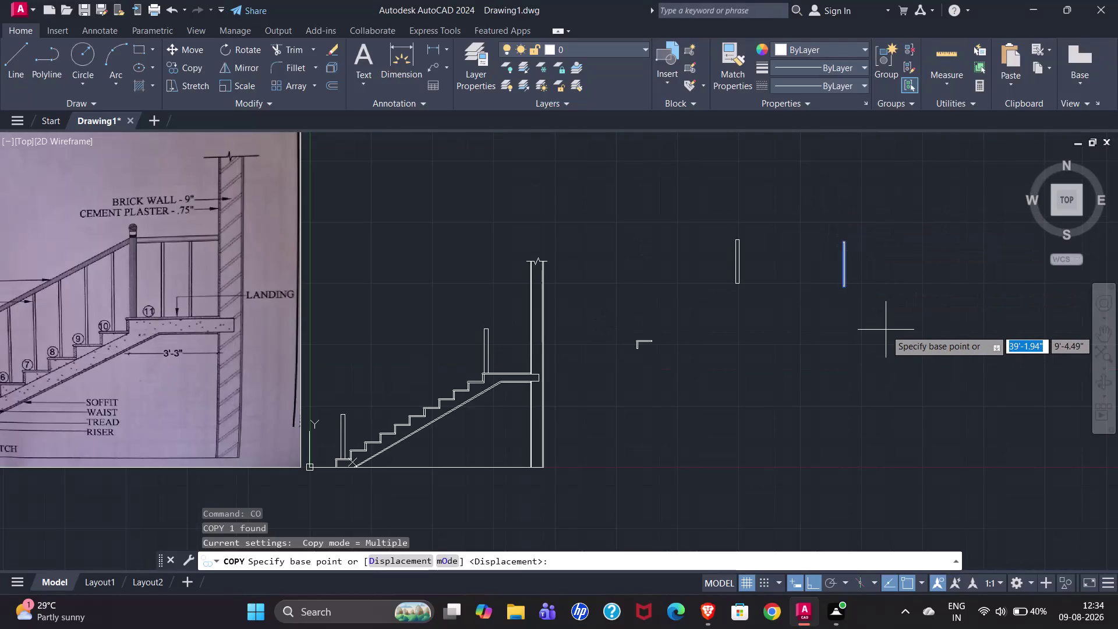
Window-select the standalone baluster and start COPY with its bottom endpoint as base point.
text(C)
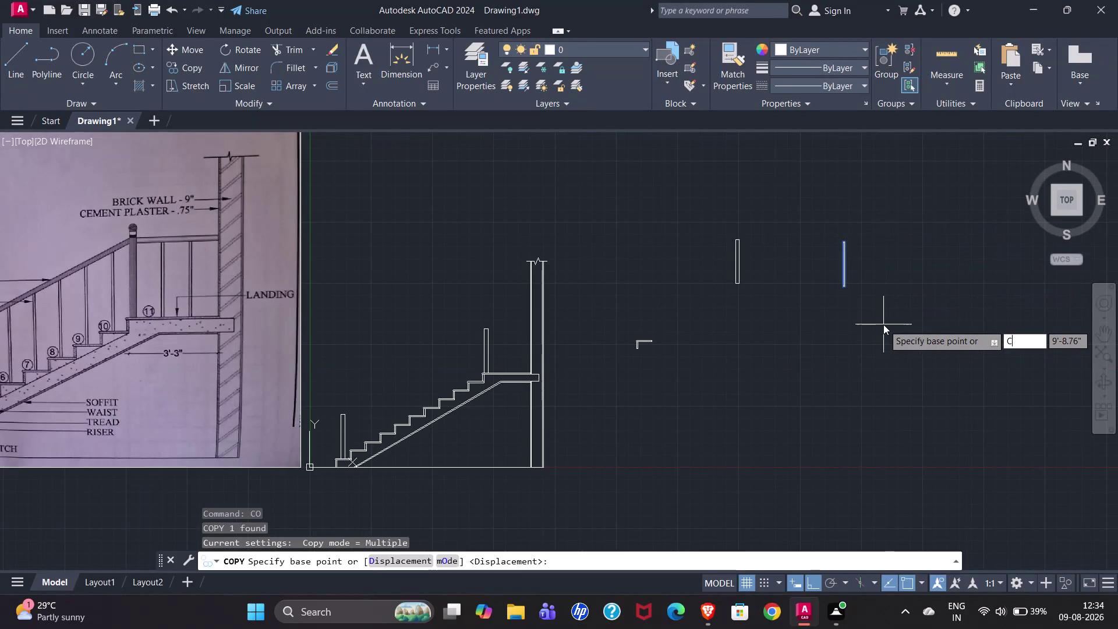
text(O)
key(Return)
key(Escape)
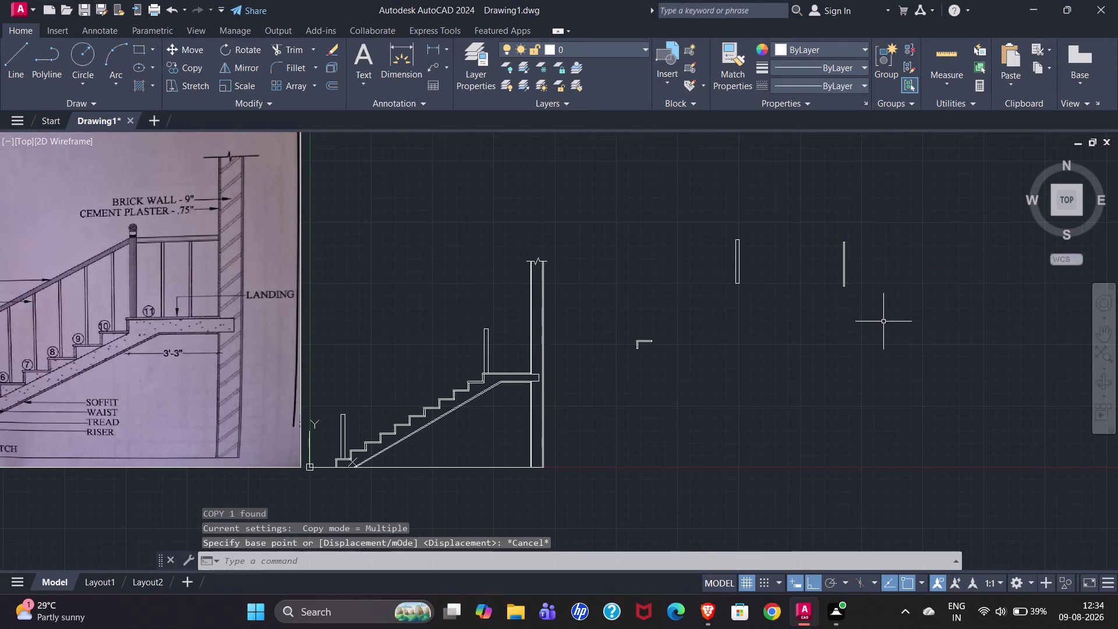
click(813, 230)
click(859, 292)
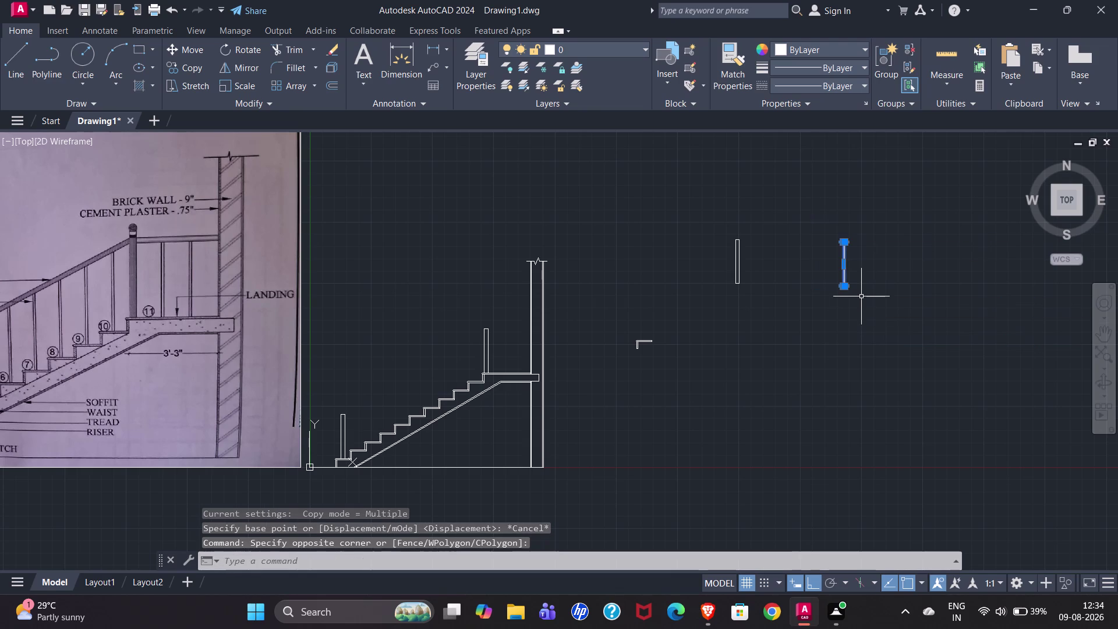
text(CO)
key(Return)
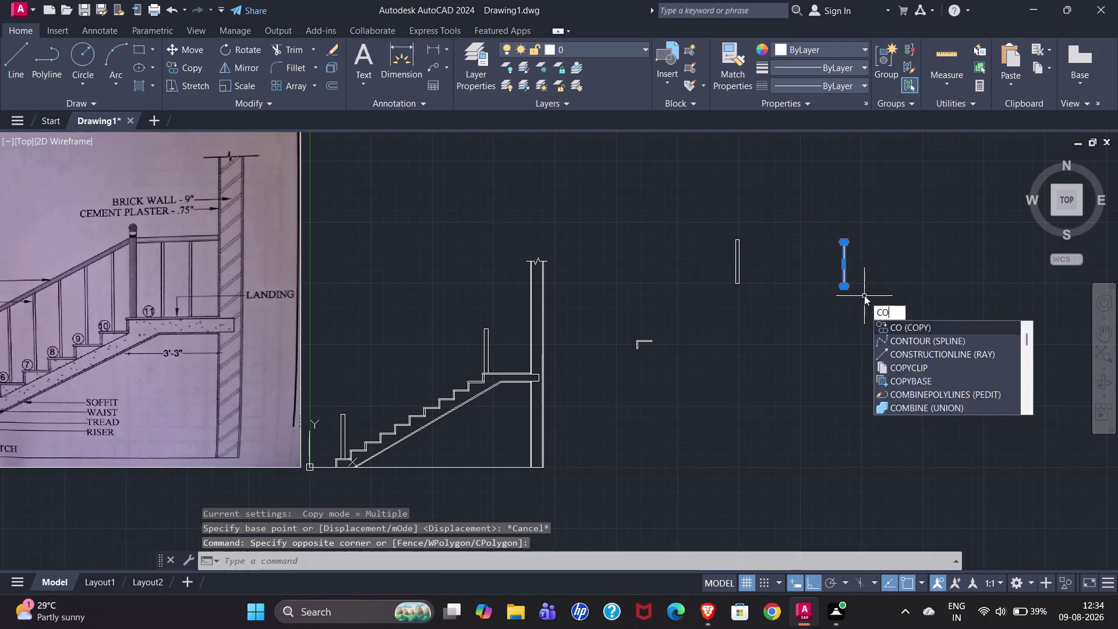
scroll(up, 3)
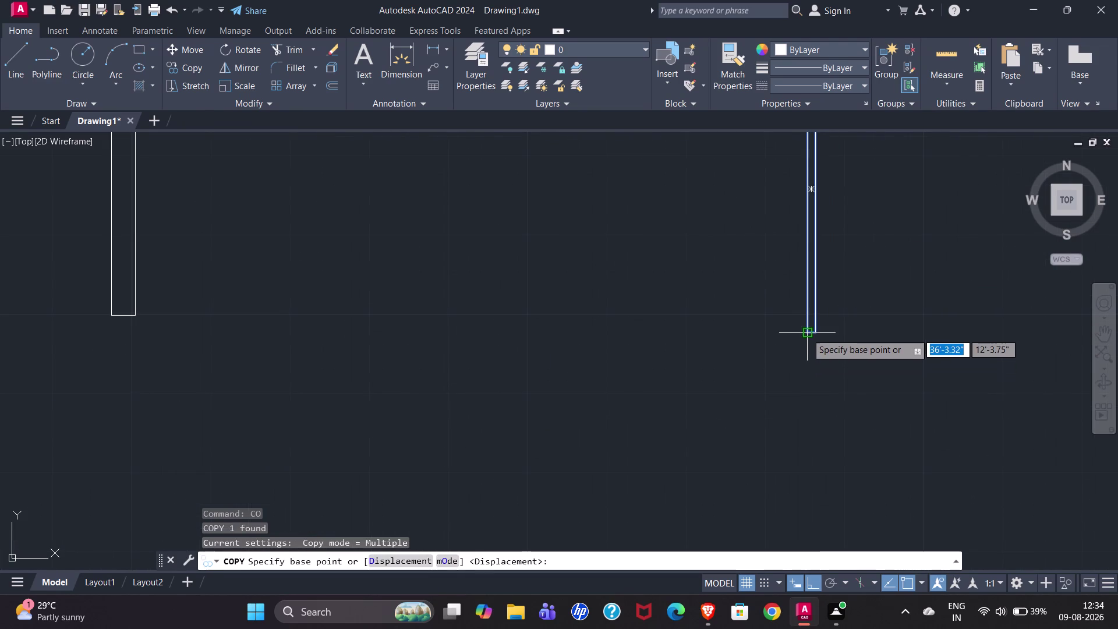
scroll(up, 3)
click(826, 346)
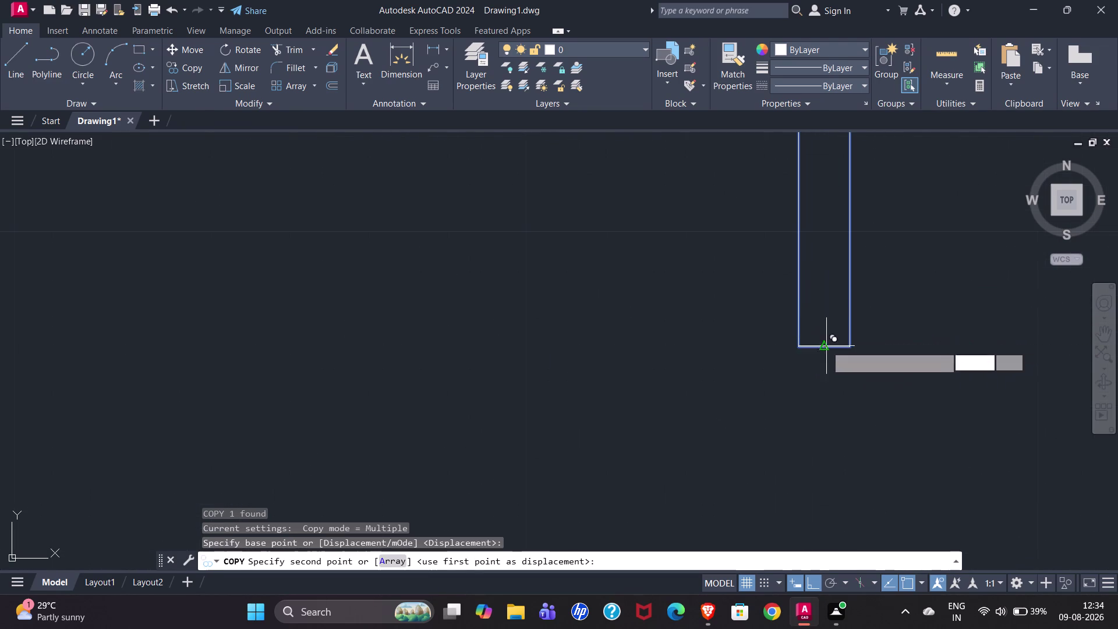
Place baluster copies on the first five treads at their midpoints.
scroll(down, 3)
scroll(down, 3)
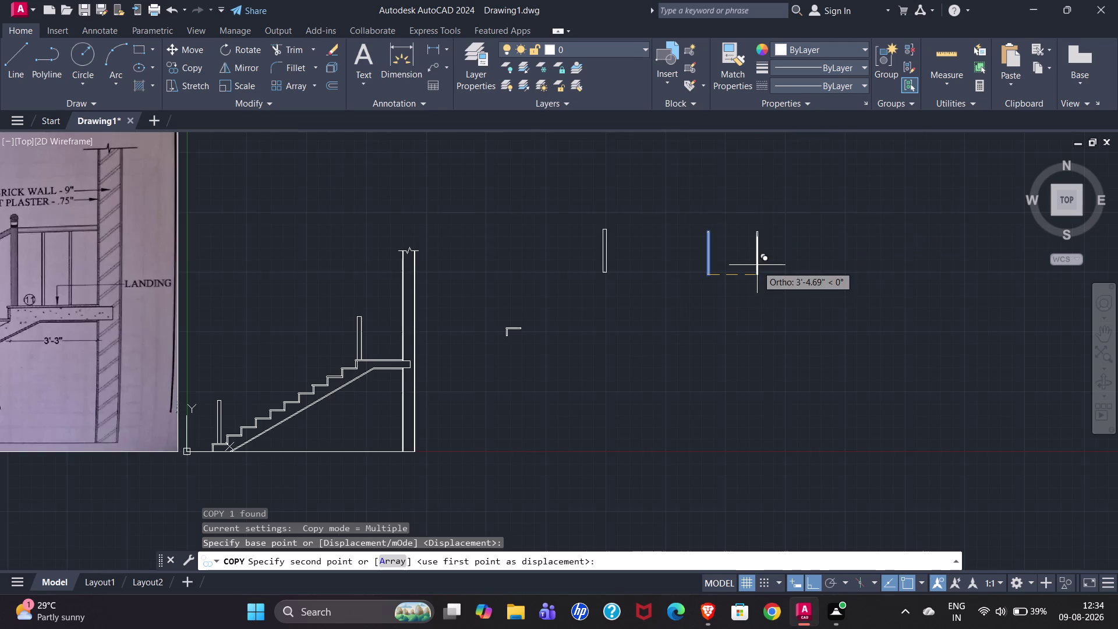
scroll(down, 3)
scroll(up, 3)
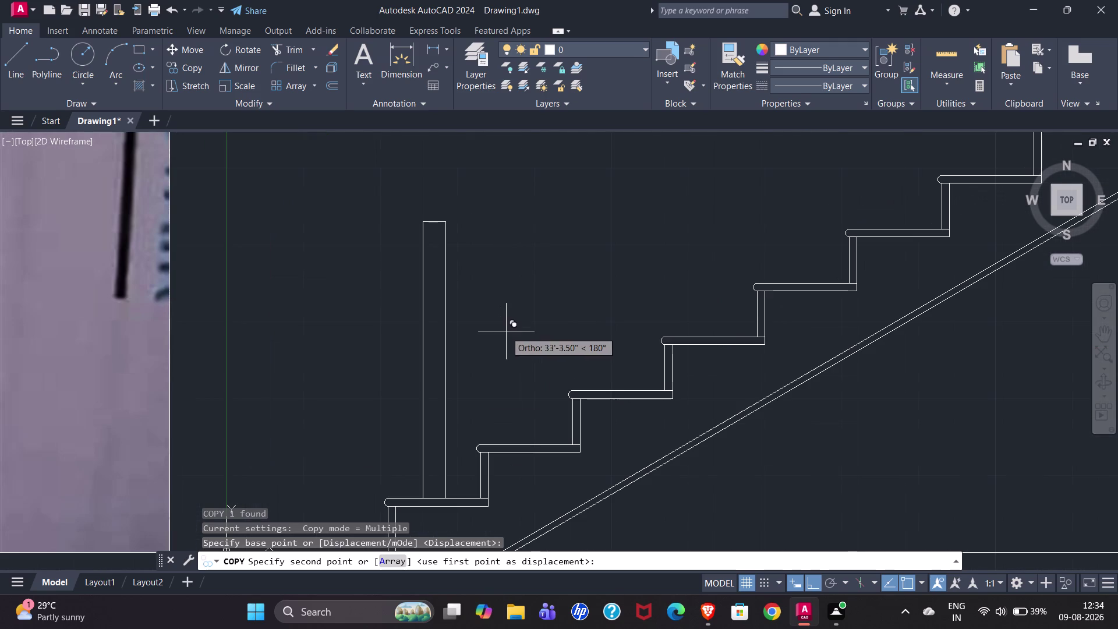
click(529, 447)
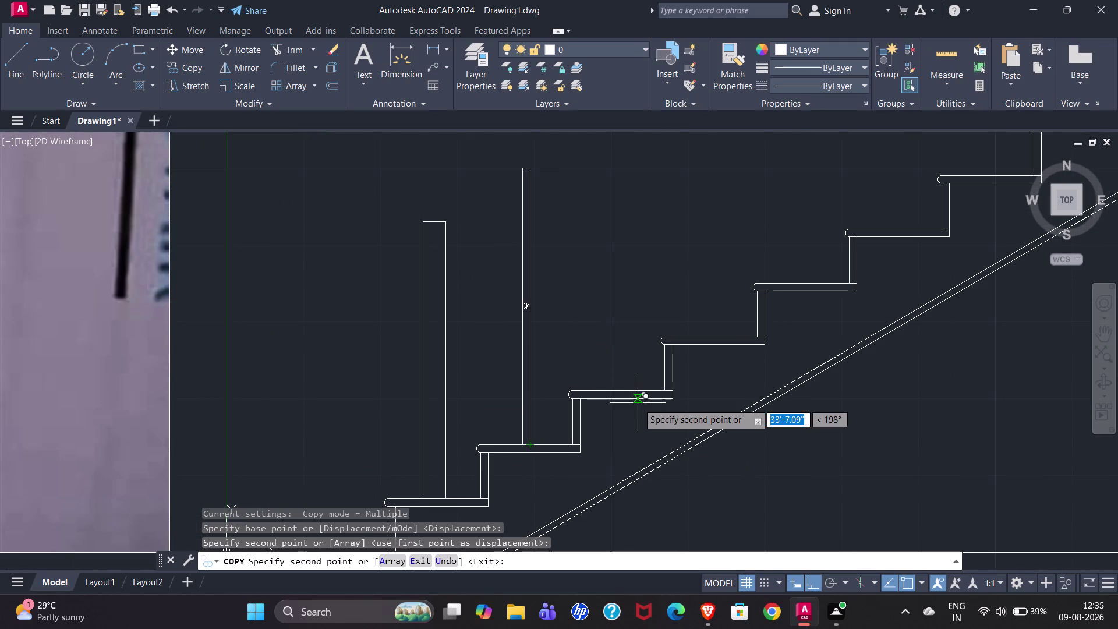
click(616, 388)
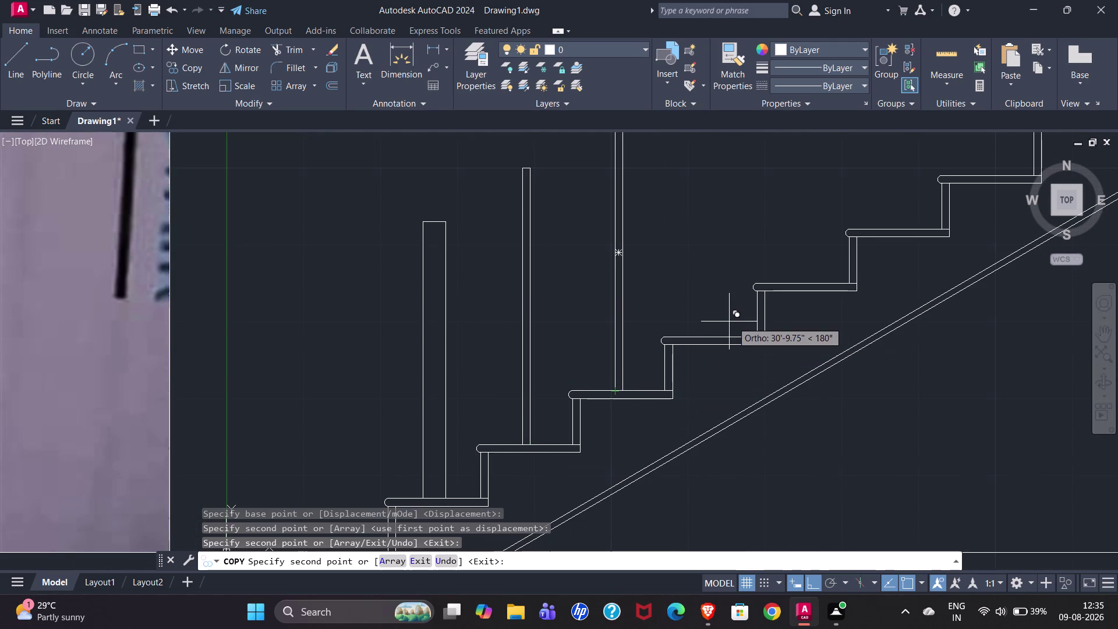
click(714, 336)
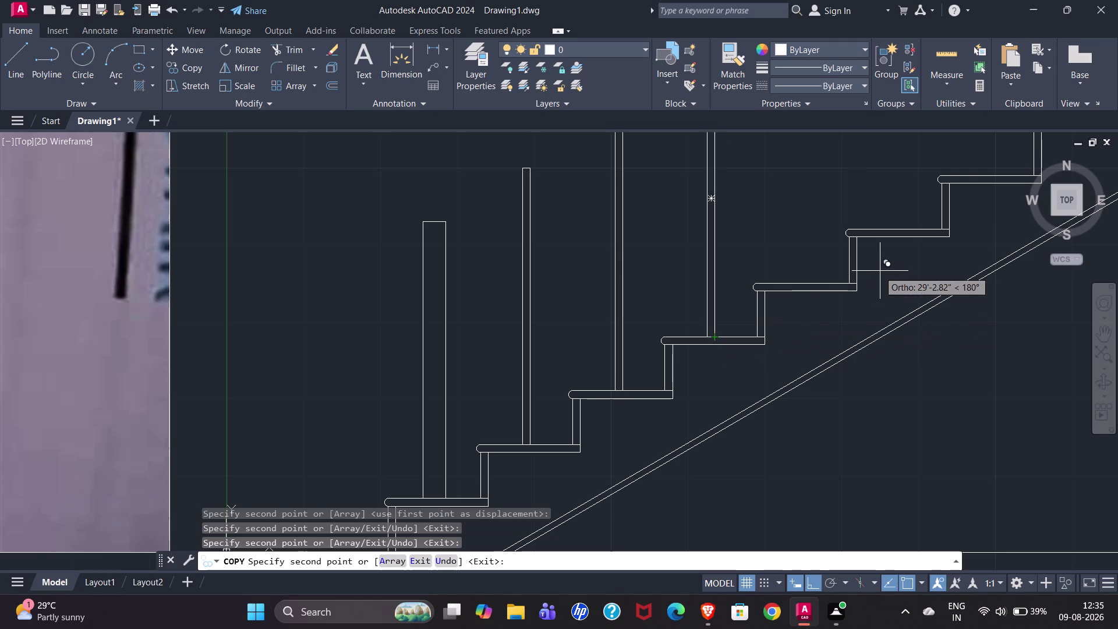
click(802, 286)
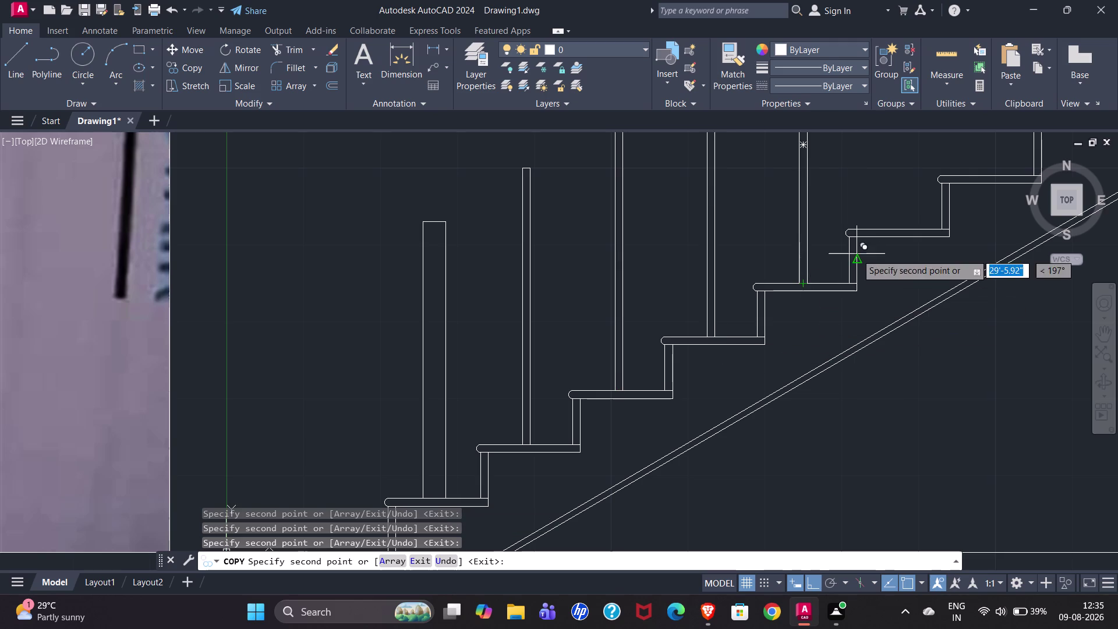
click(900, 227)
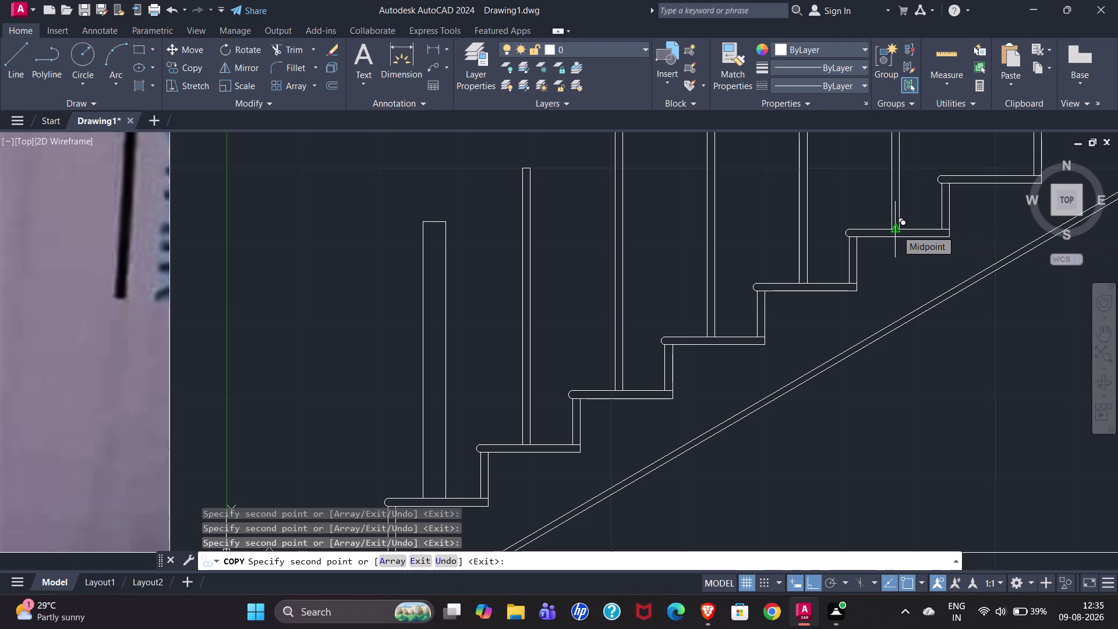
Place baluster copies on the higher treads up to the top tread.
scroll(up, 3)
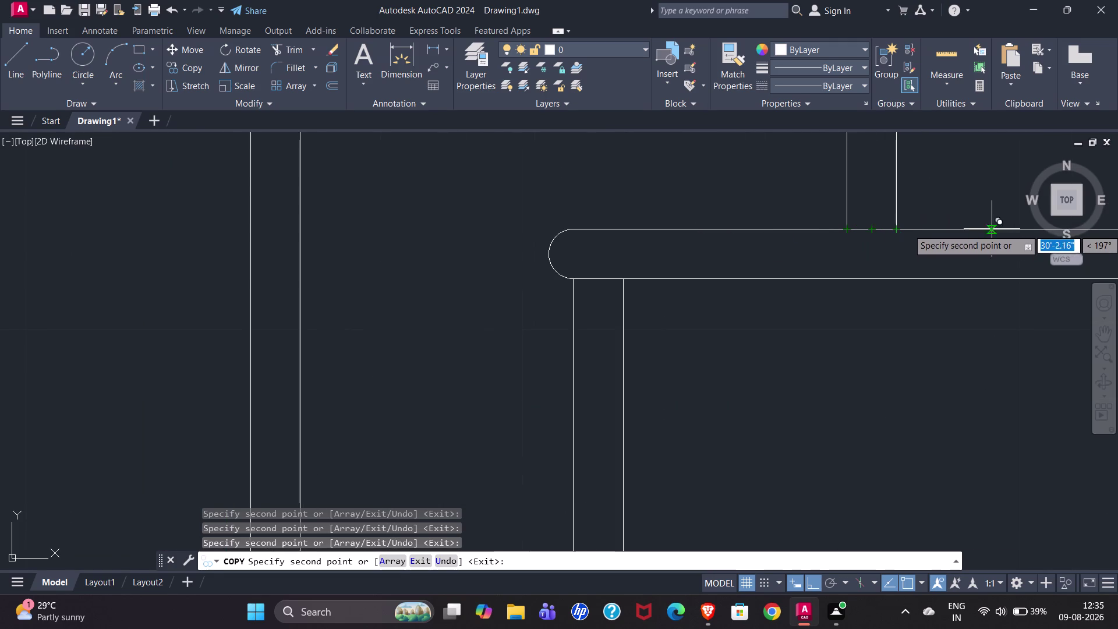
scroll(down, 3)
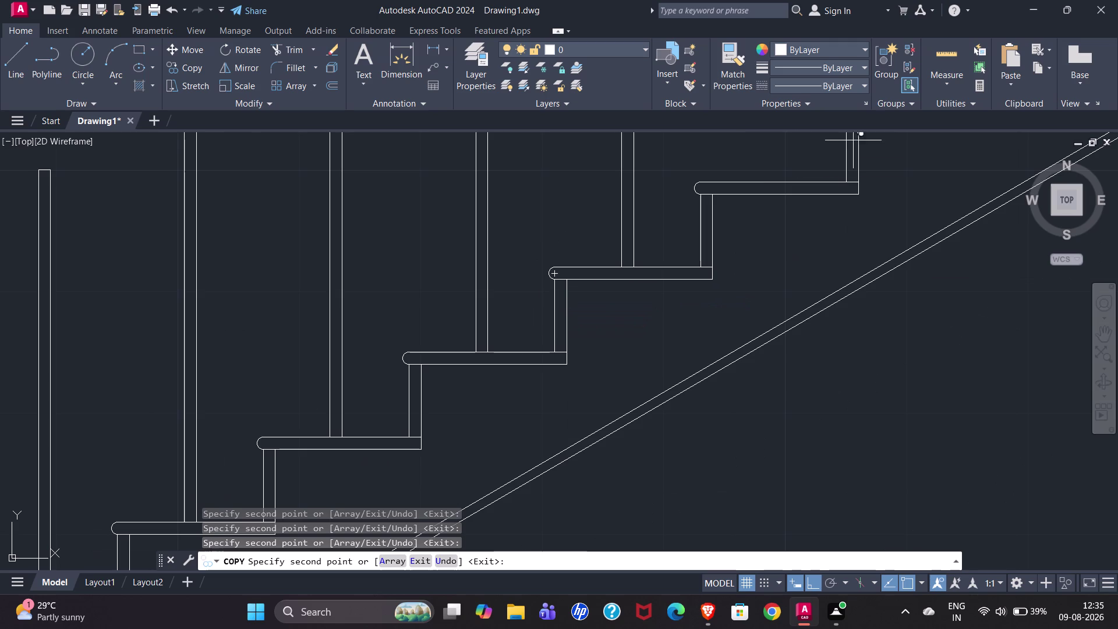
click(772, 181)
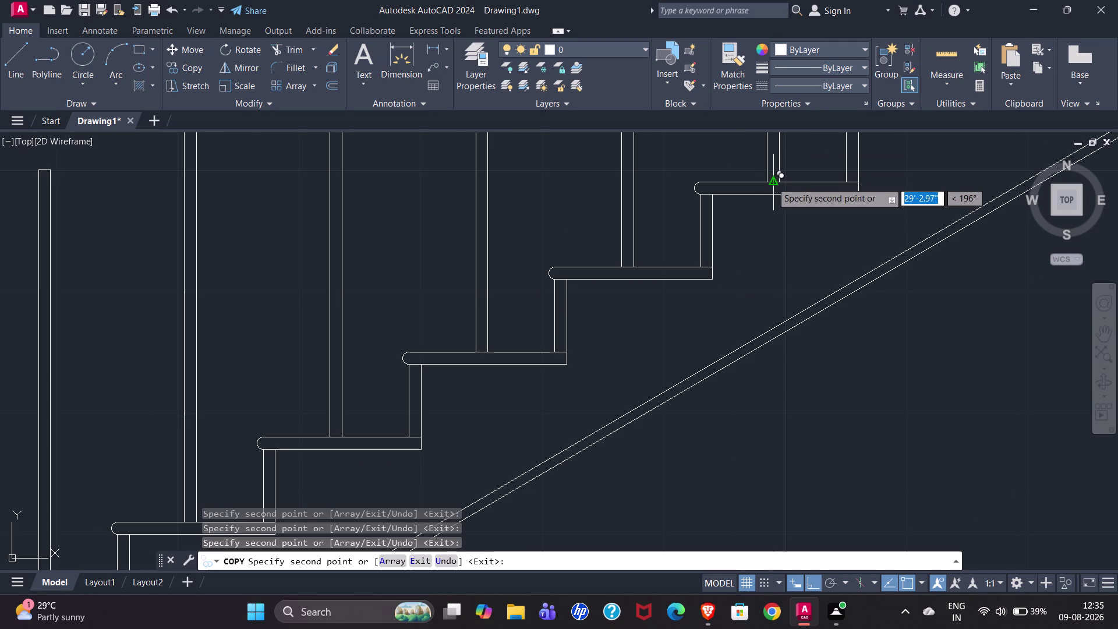
scroll(down, 3)
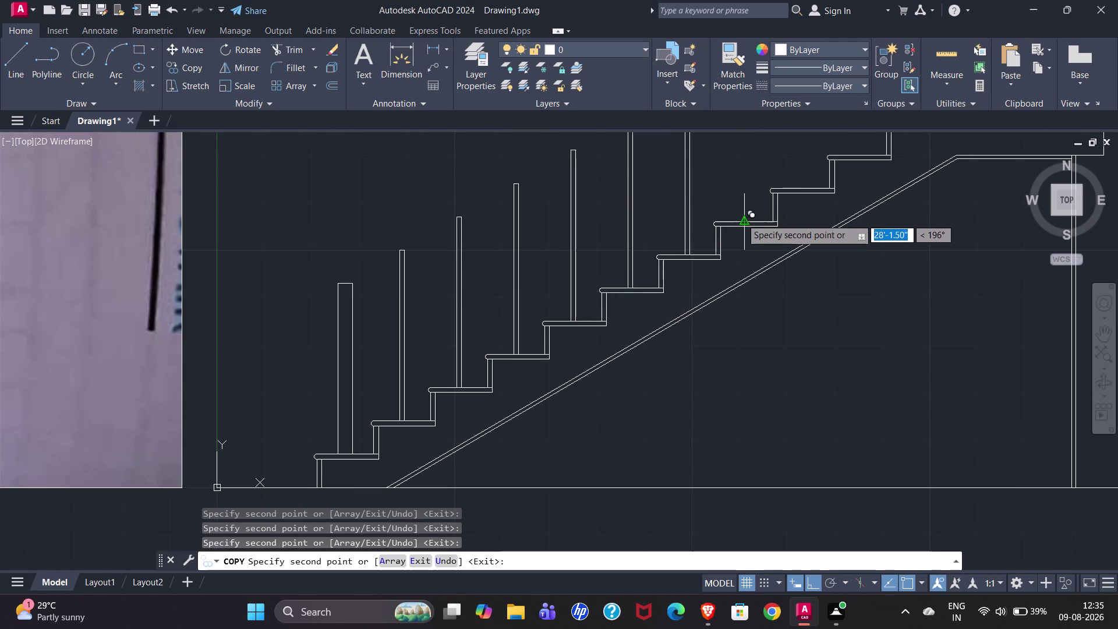
click(745, 221)
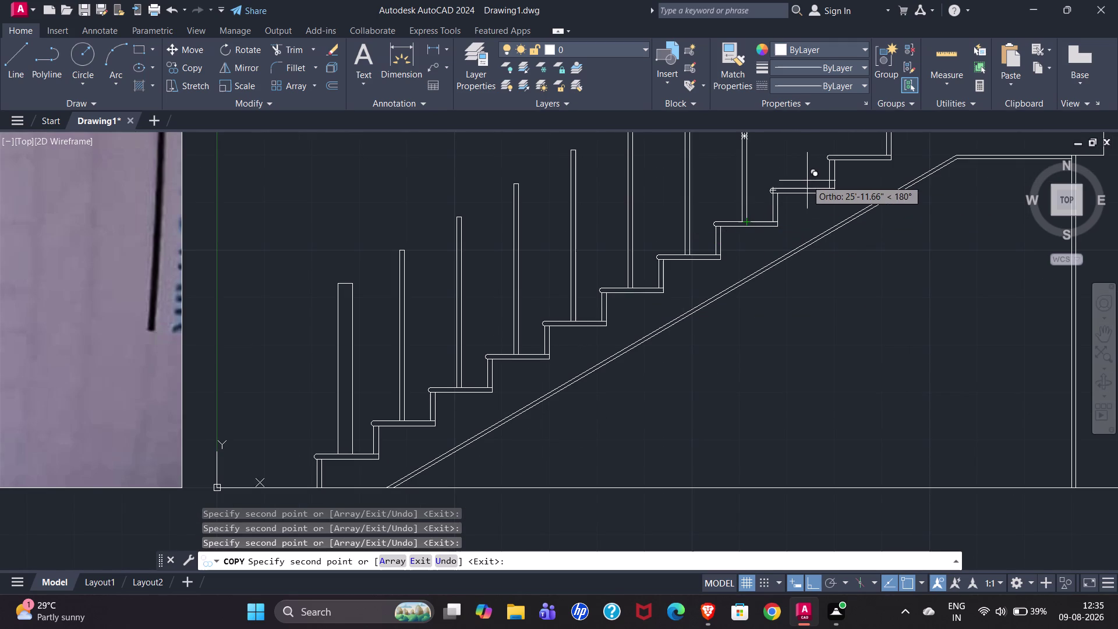
click(801, 187)
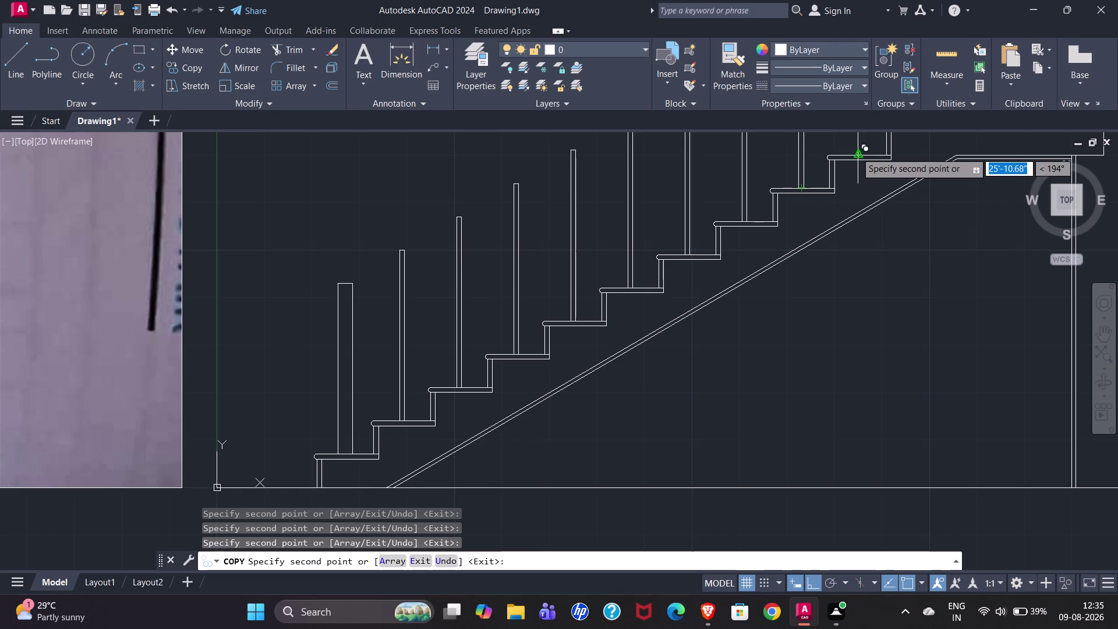
click(856, 152)
scroll(down, 3)
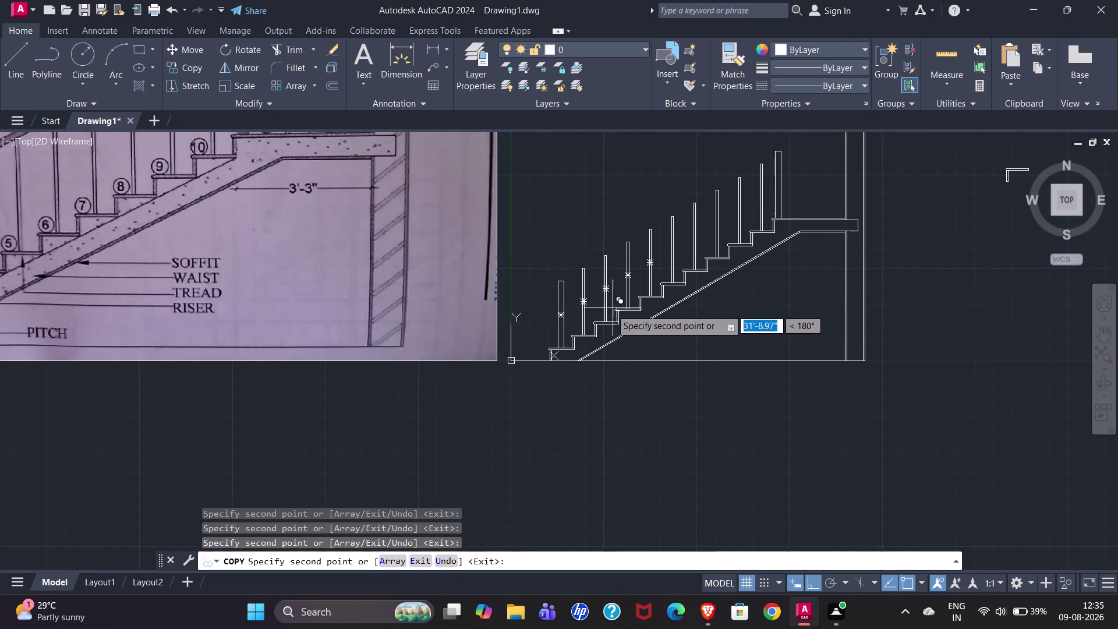
scroll(down, 3)
scroll(down, 3)
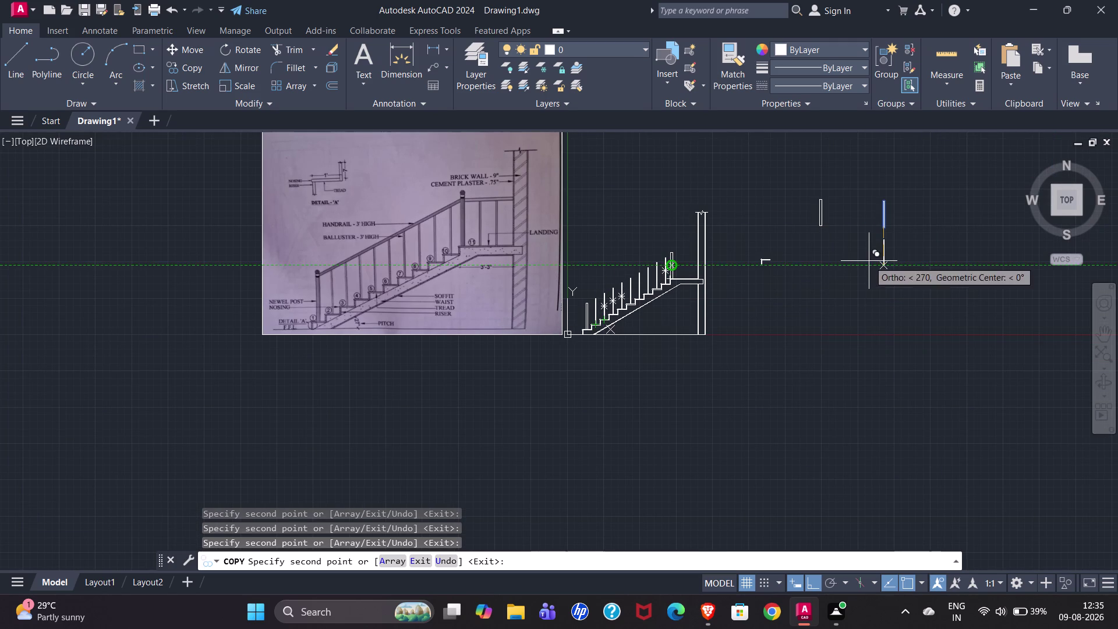
End the tread baluster copying and cancel a stray selection window.
key(Escape)
click(724, 152)
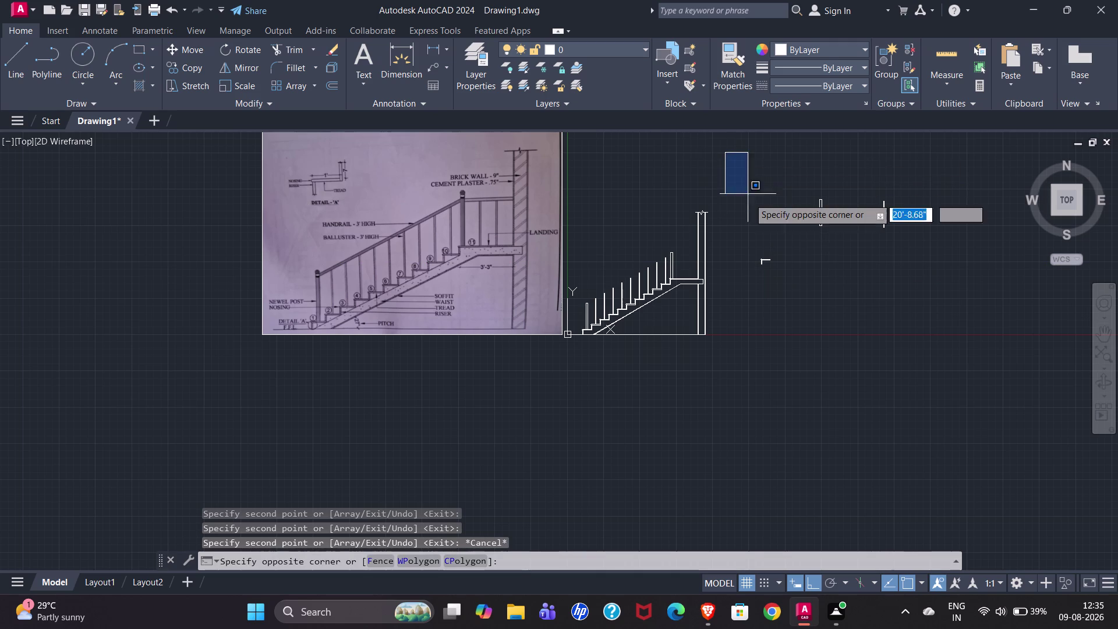
key(Escape)
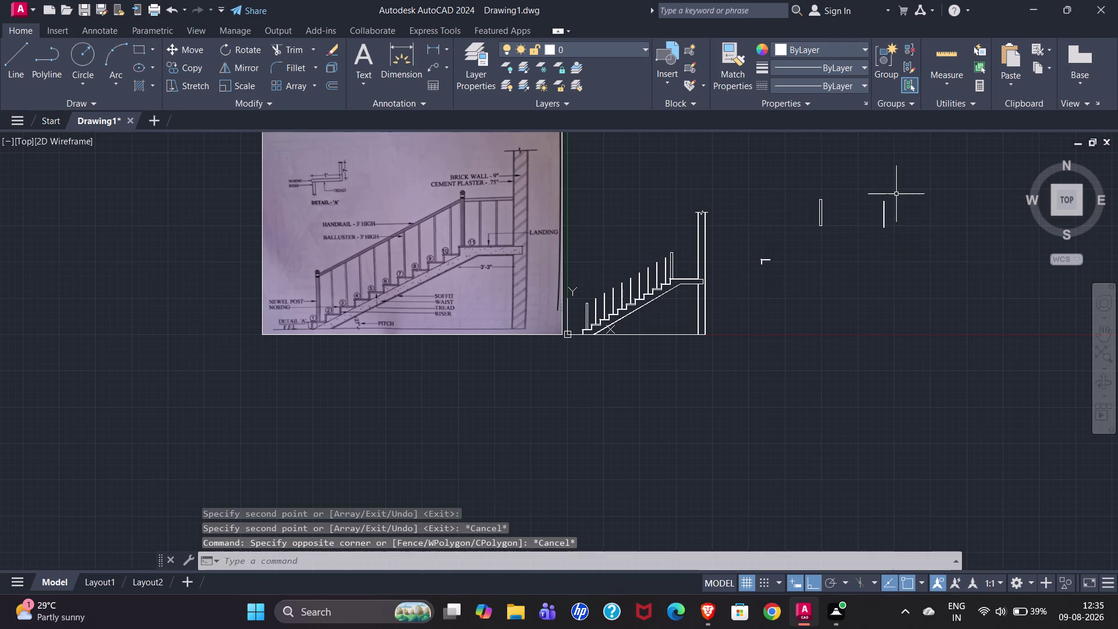
Window-select the standalone baluster and start copying it with CO.
click(874, 195)
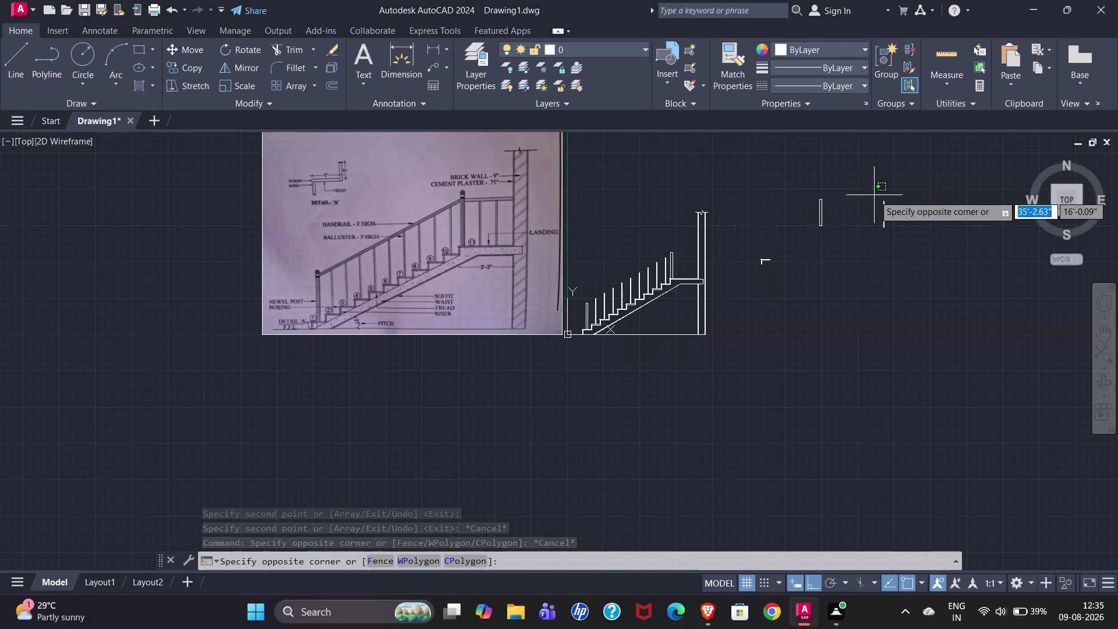
click(905, 239)
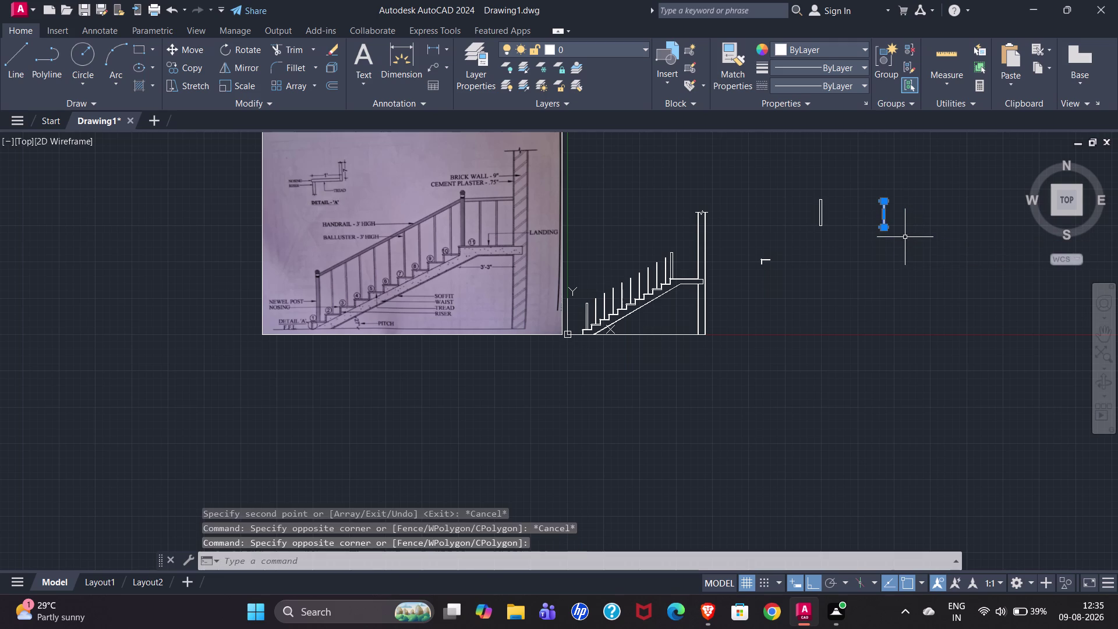
key(c)
key(o)
key(Return)
scroll(up, 3)
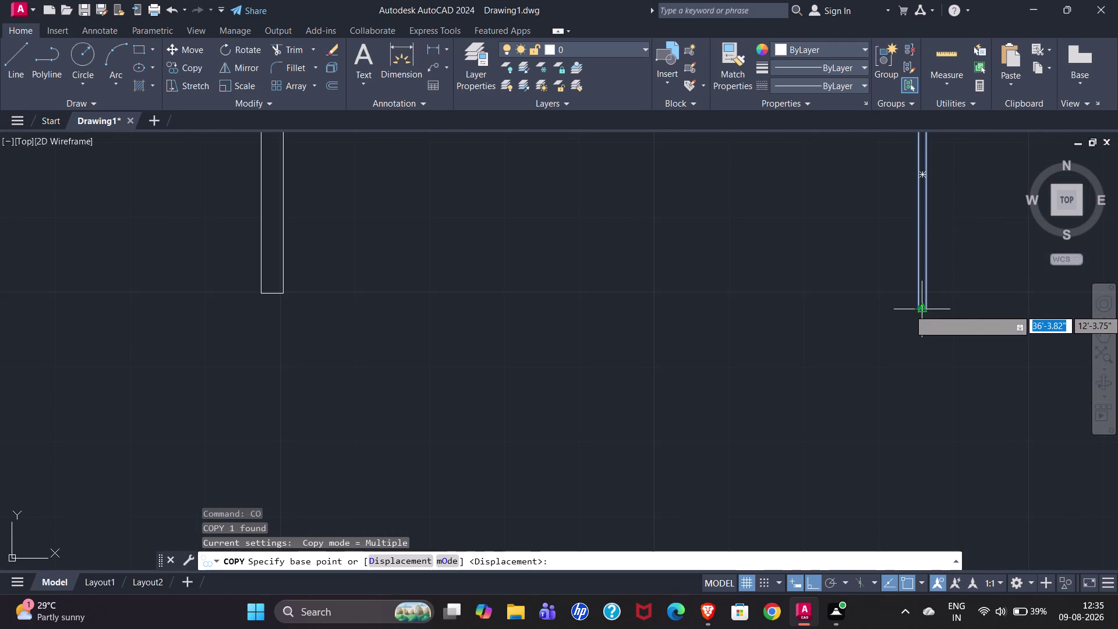
scroll(up, 3)
click(869, 299)
scroll(down, 3)
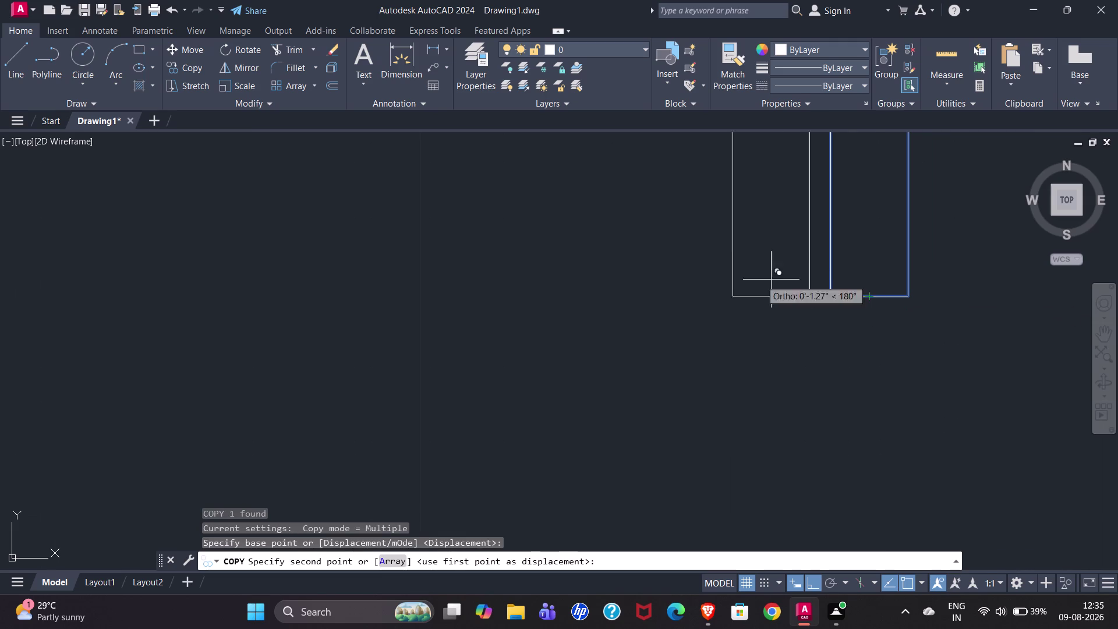
scroll(down, 3)
scroll(down, 3)
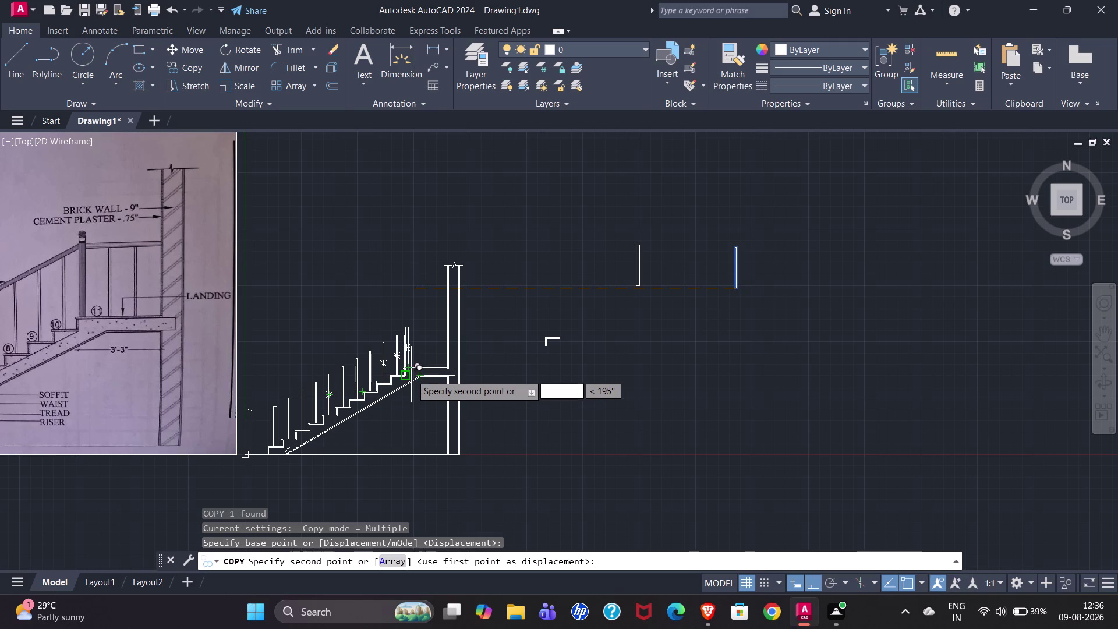
scroll(up, 3)
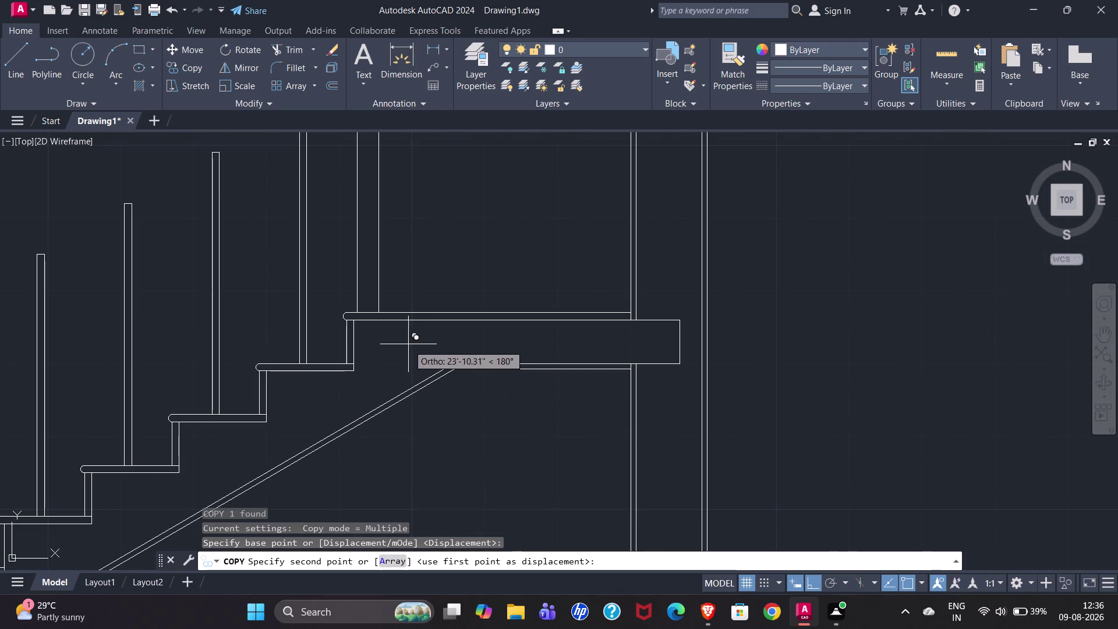
scroll(down, 3)
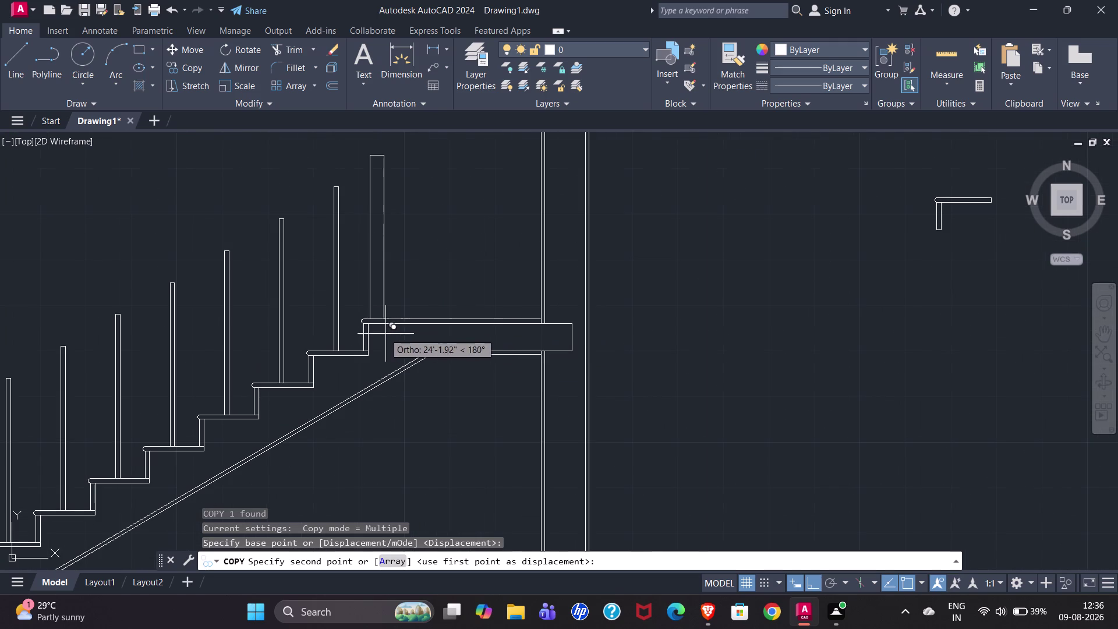
scroll(up, 3)
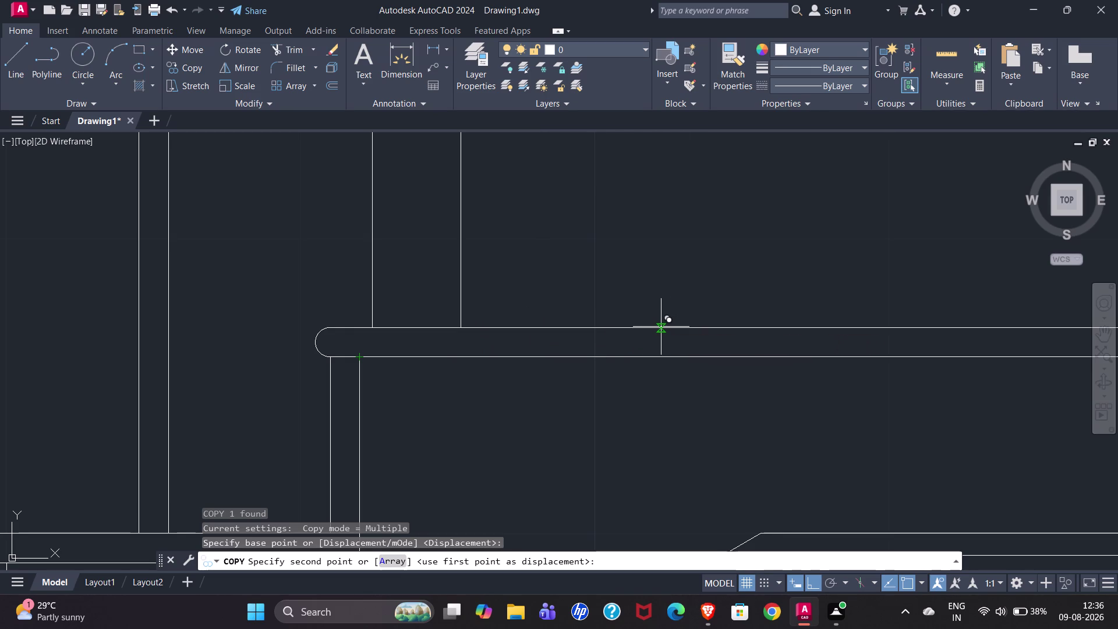
text(TK)
key(Return)
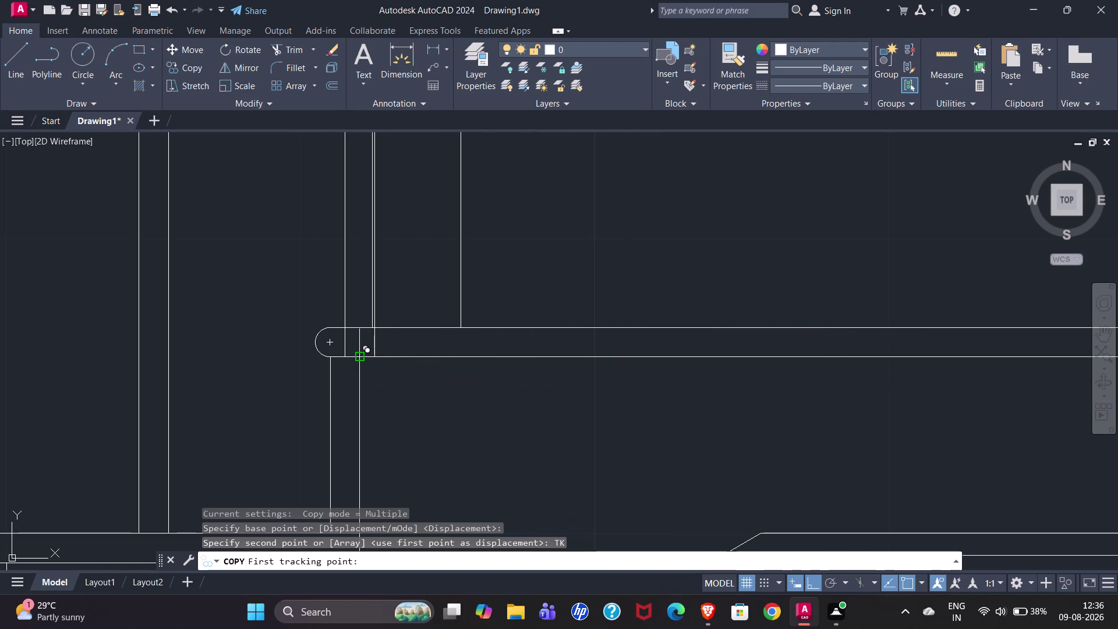
click(358, 359)
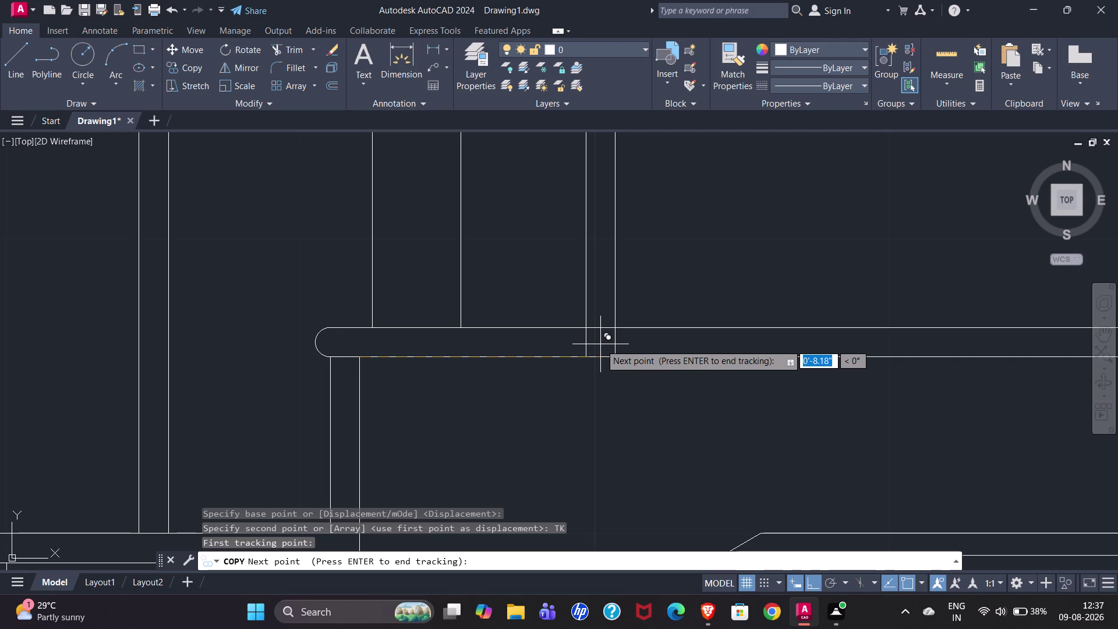
text(1)
text(')
key(Return)
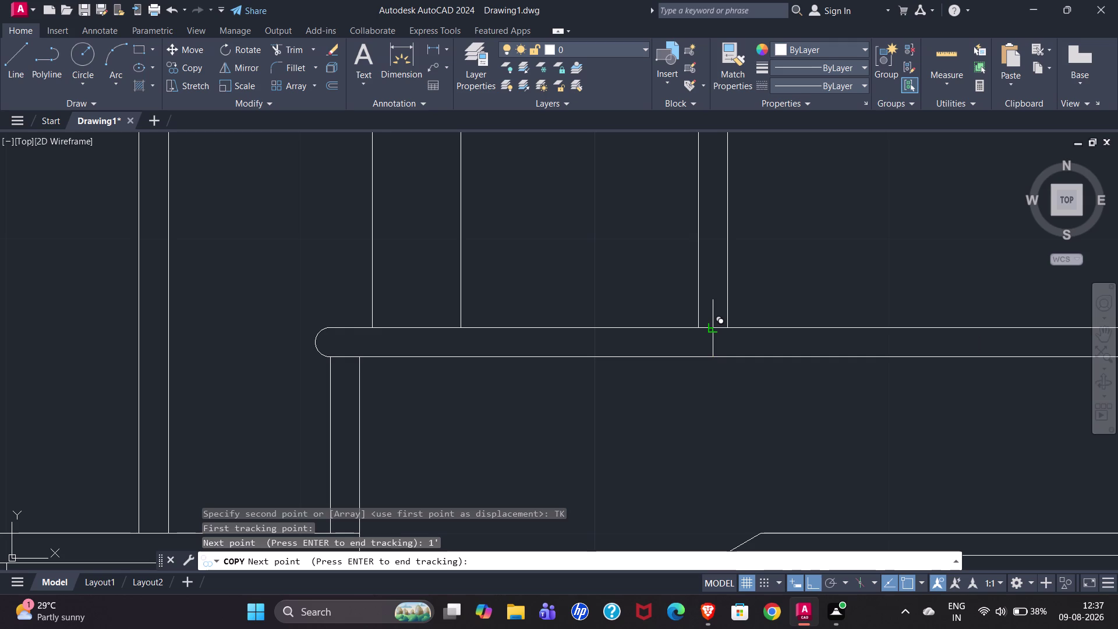
click(710, 327)
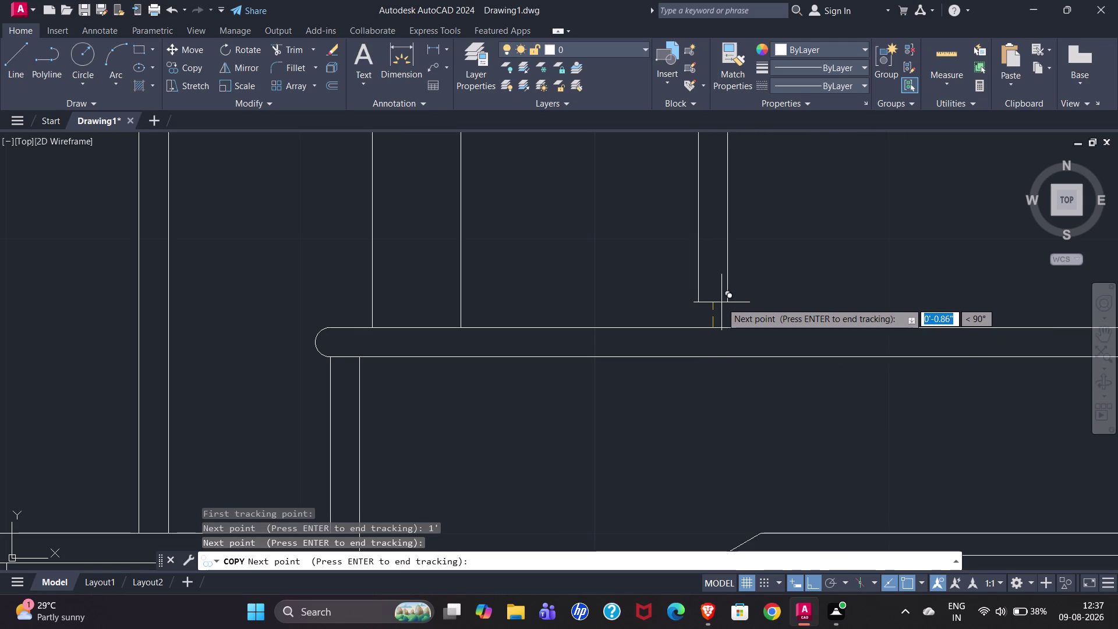
key(Escape)
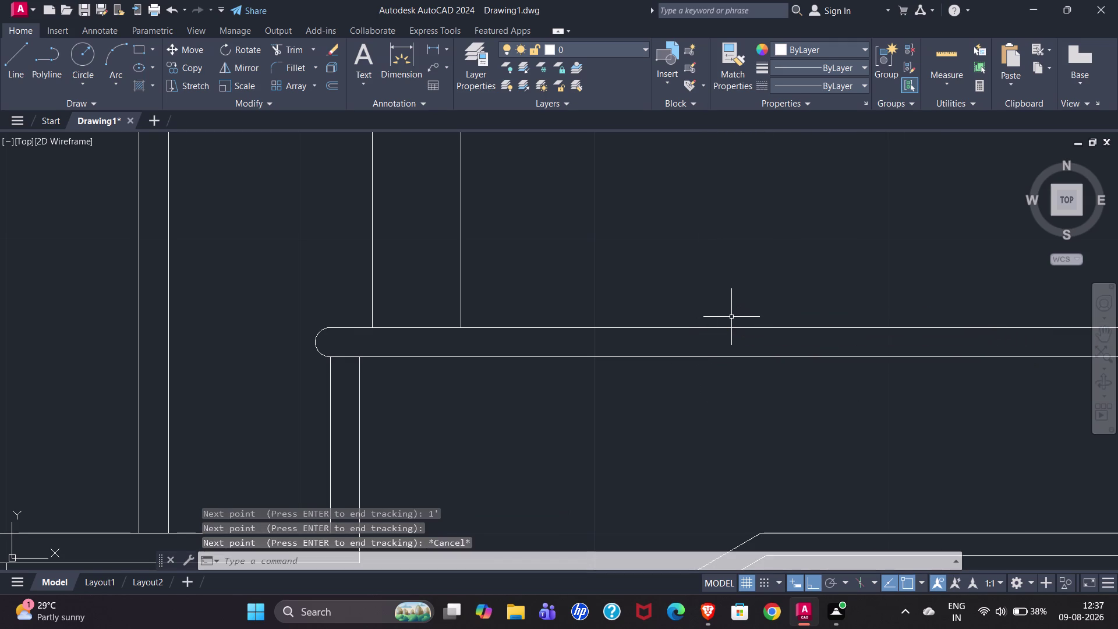
click(373, 321)
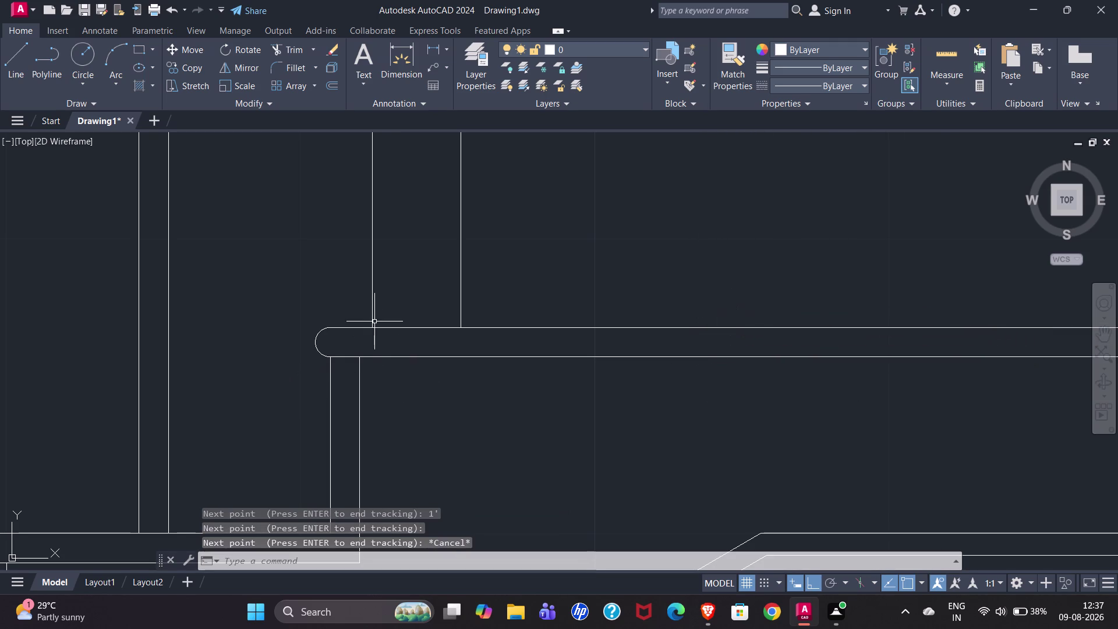
click(372, 327)
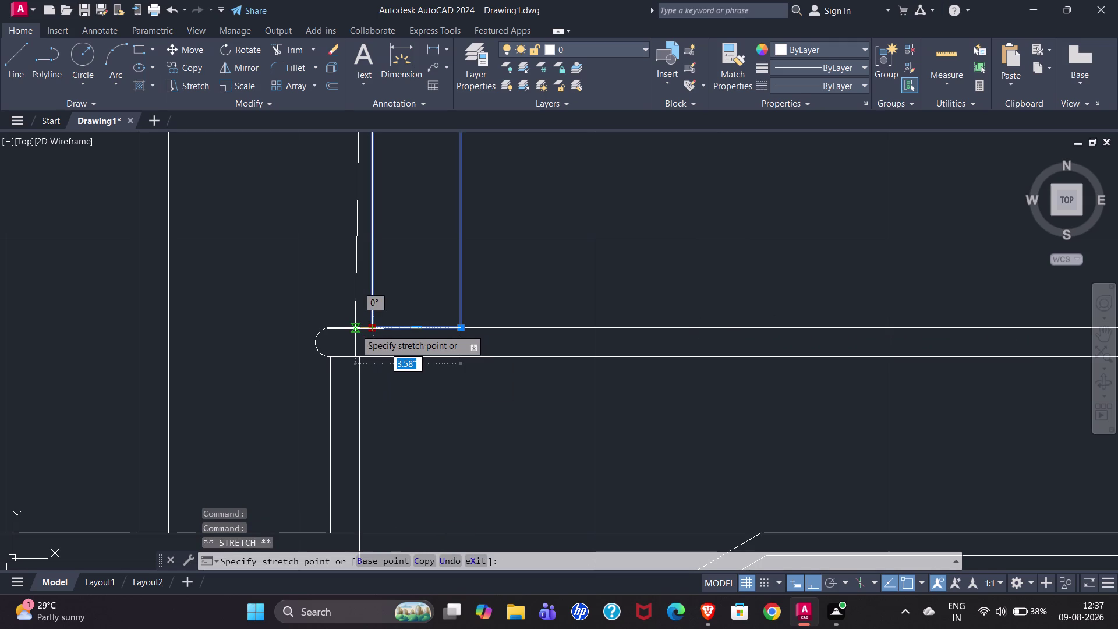
key(Escape)
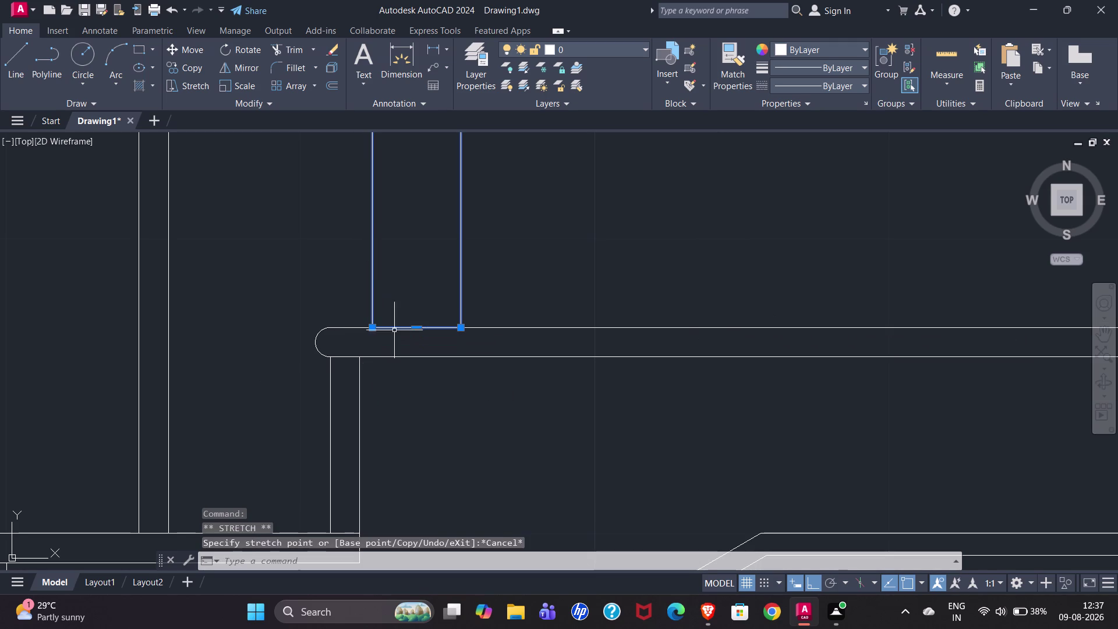
key(m)
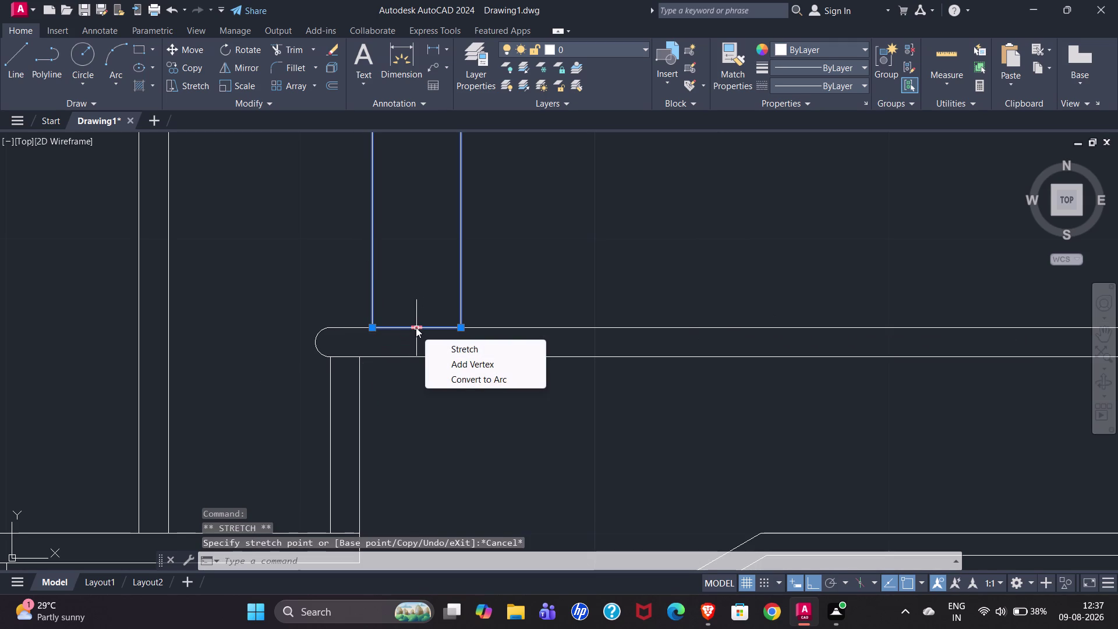
key(Return)
Move the landing baluster from its bottom-left corner to the start of the landing nosing, with Ortho off.
scroll(down, 3)
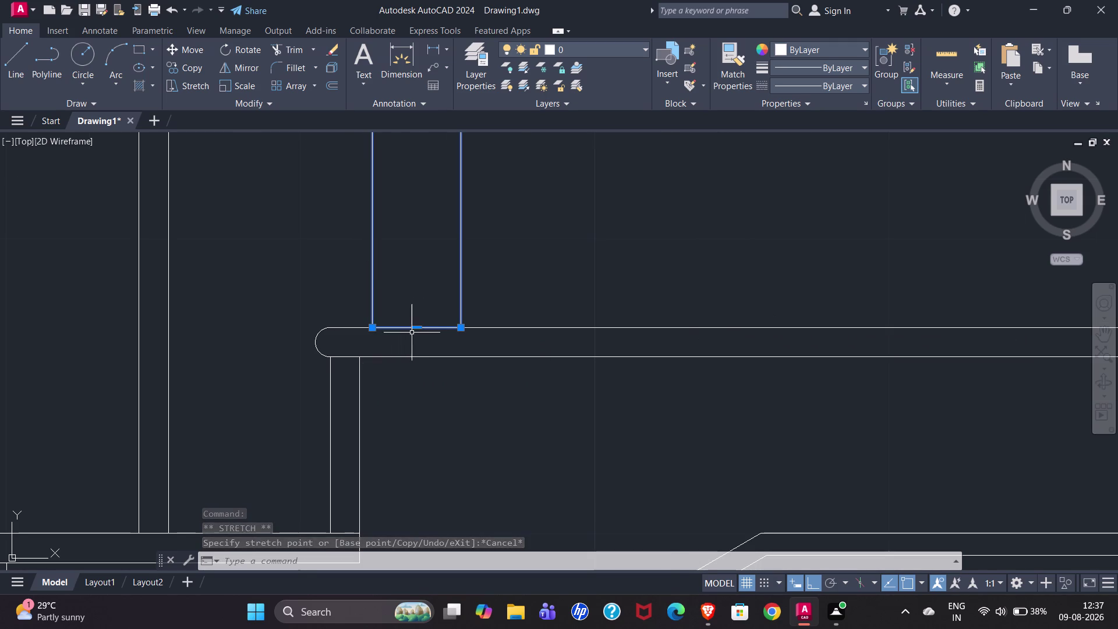
scroll(down, 3)
key(m)
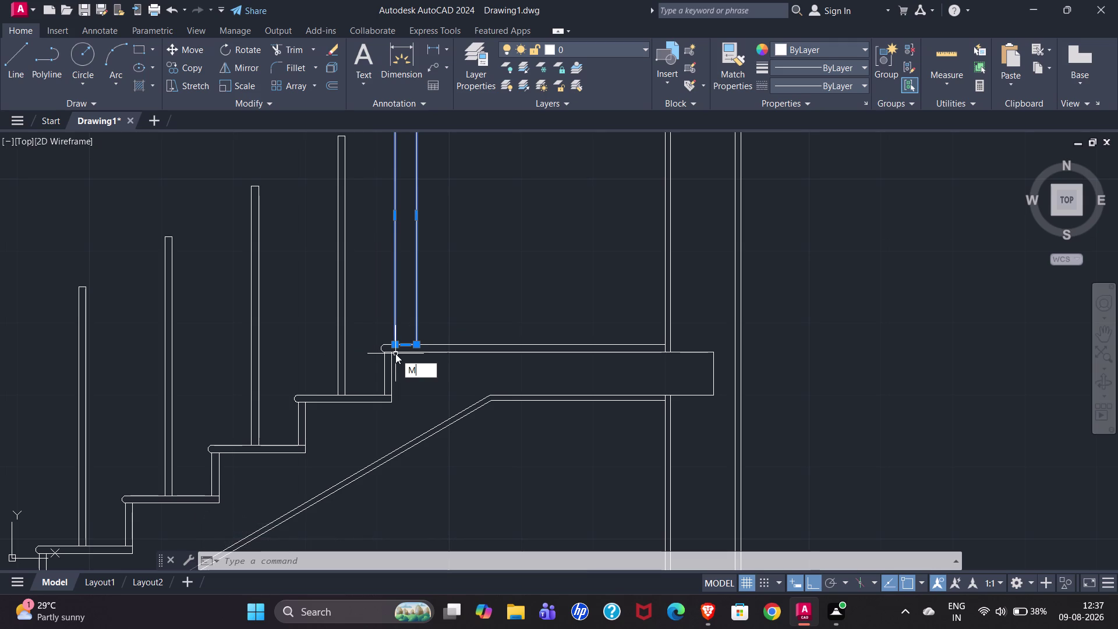
key(Return)
scroll(up, 3)
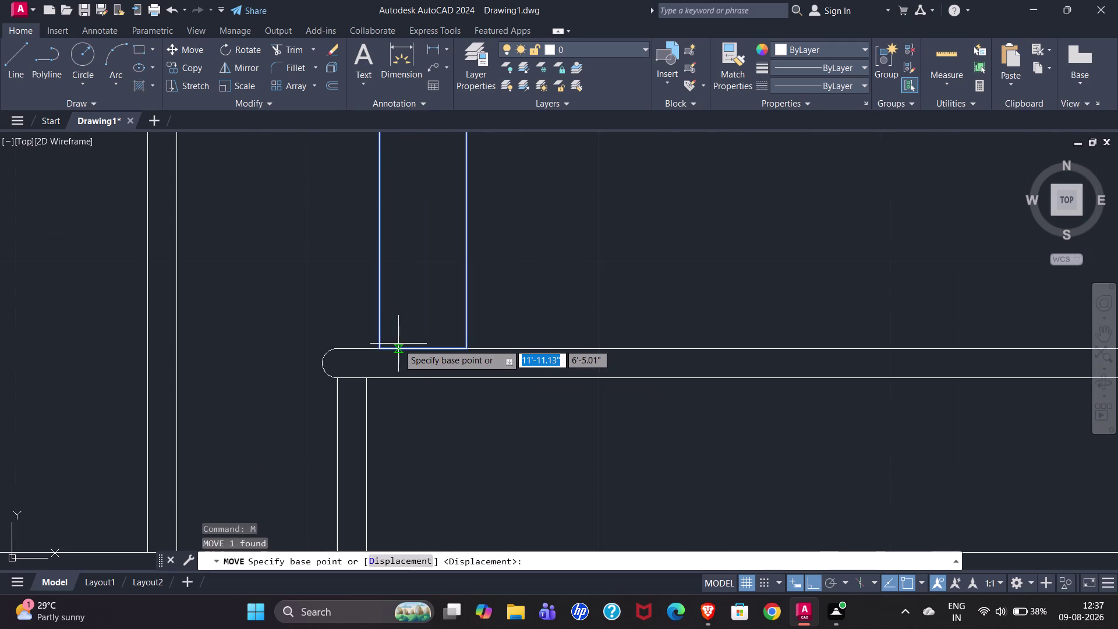
scroll(up, 3)
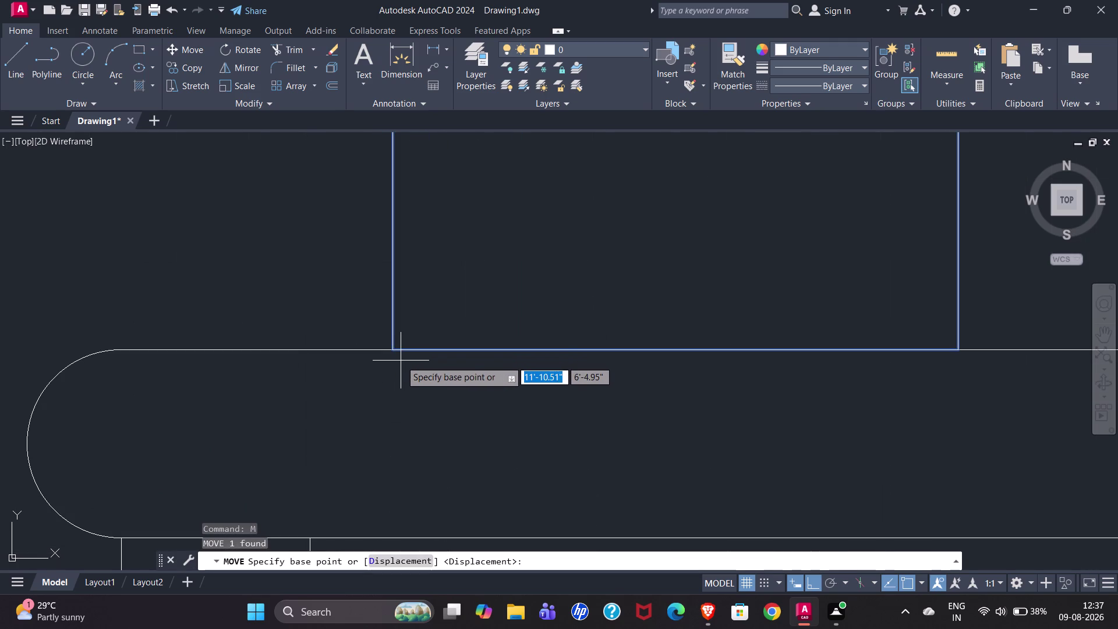
click(395, 350)
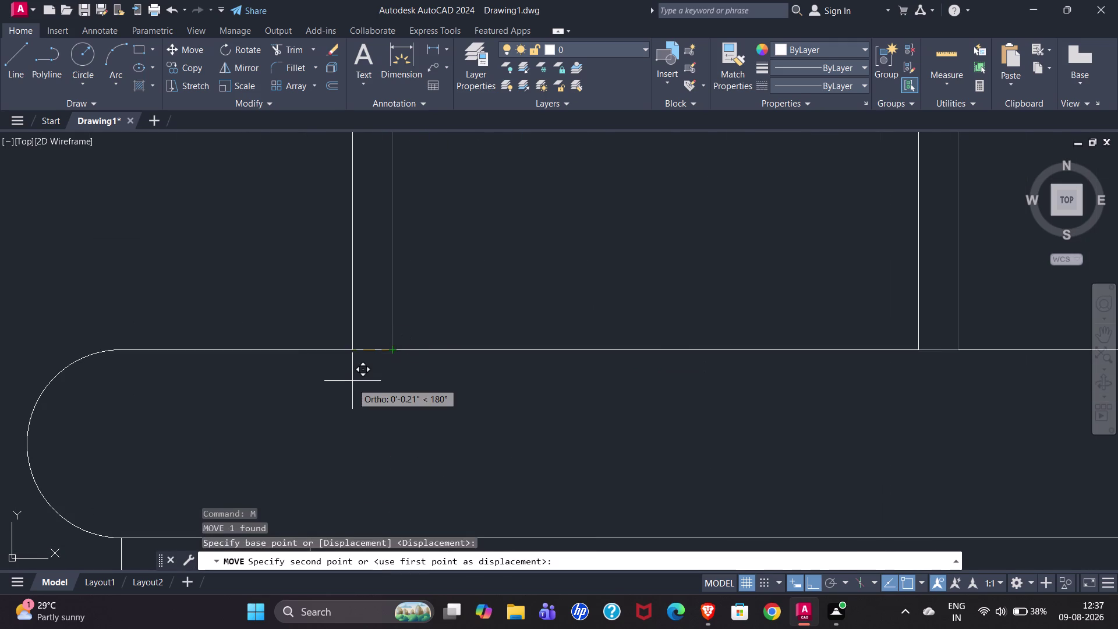
scroll(down, 3)
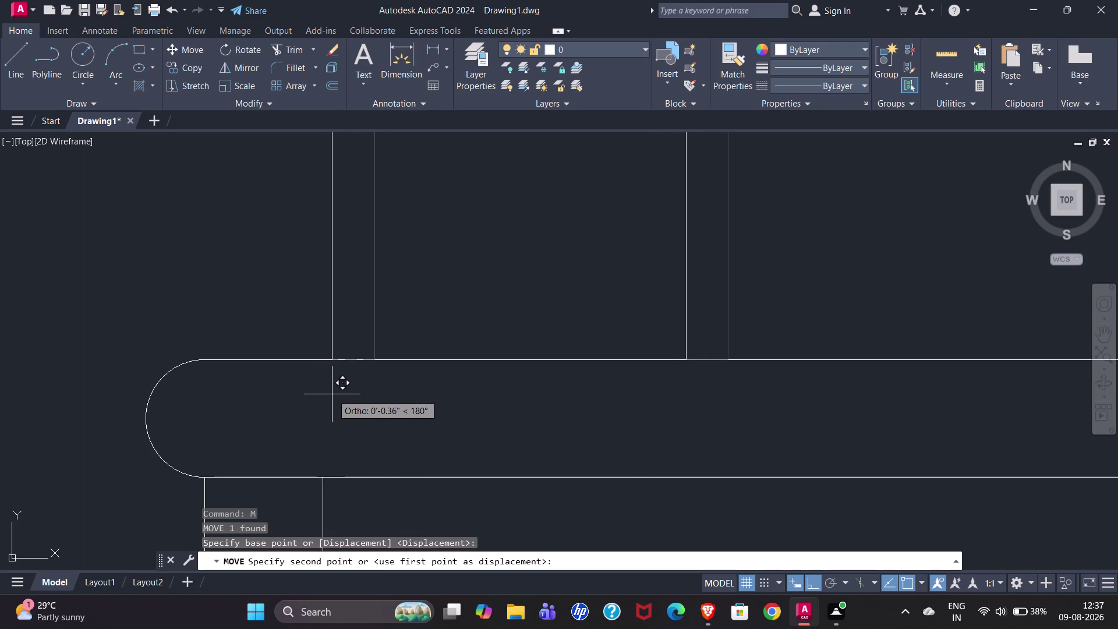
click(816, 582)
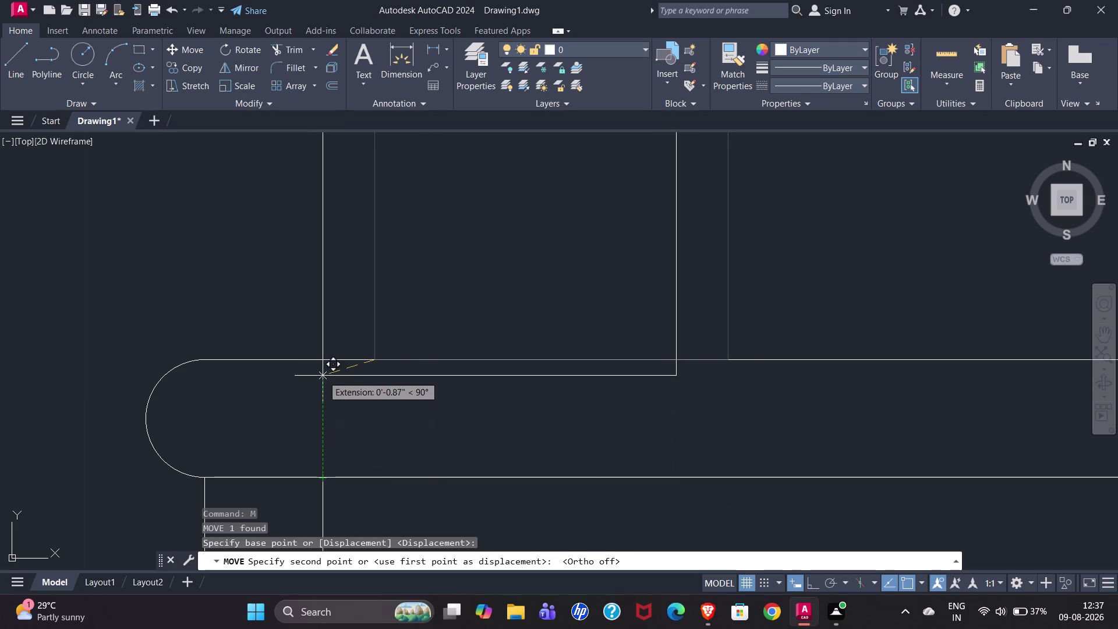
click(323, 360)
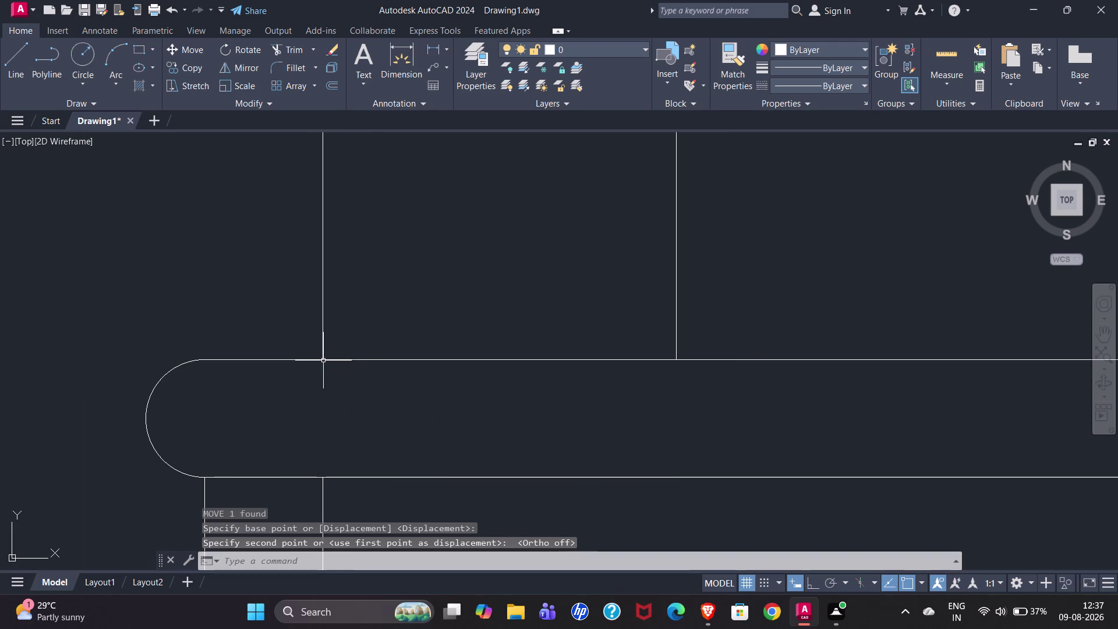
scroll(down, 3)
scroll(down, 3)
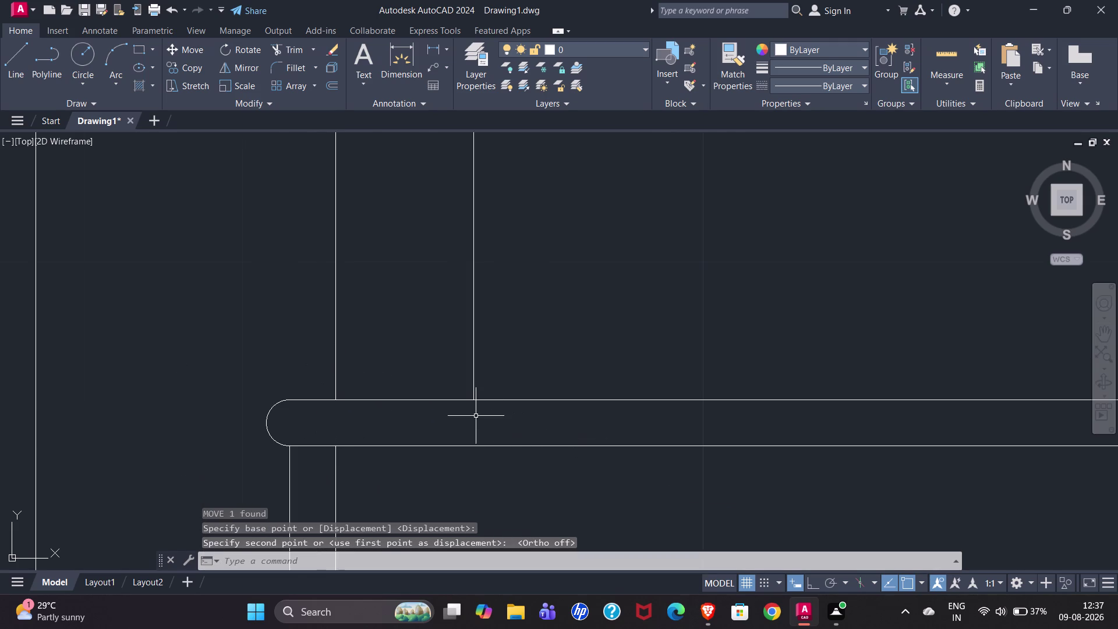
scroll(down, 3)
scroll(down, 3)
scroll(down, 3)
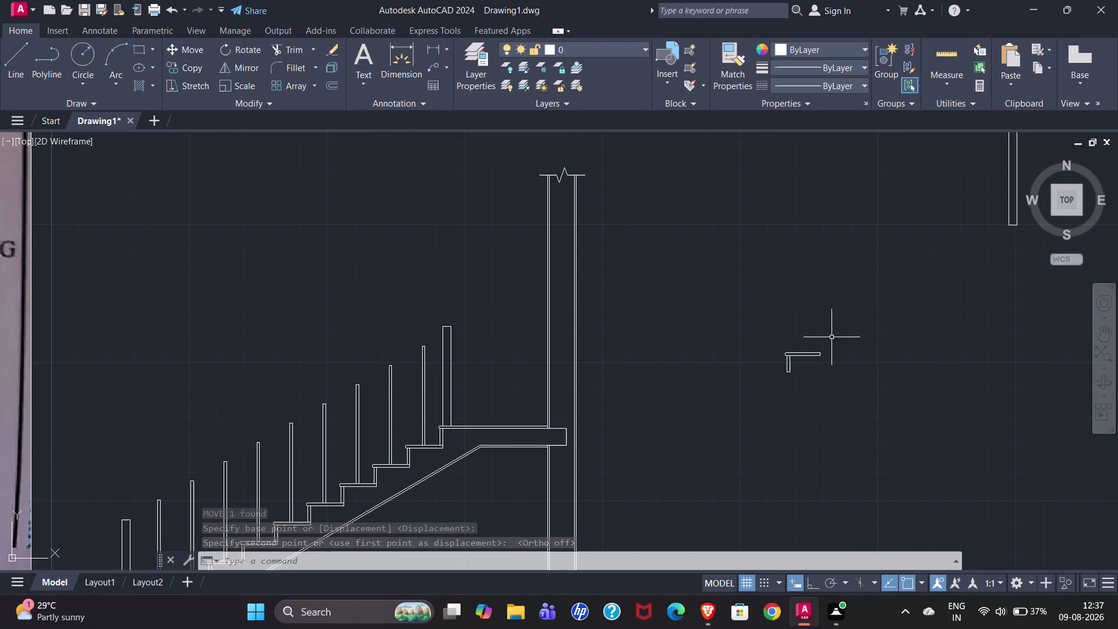
Select the spare baluster and start COPY from its bottom-left corner.
click(834, 297)
click(876, 345)
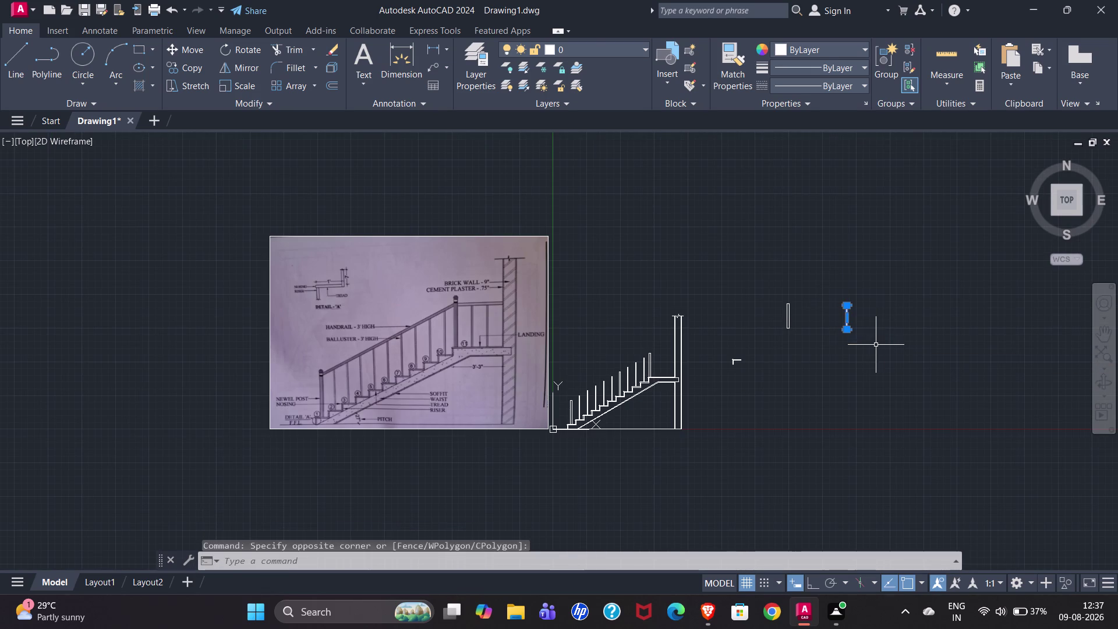
key(c)
key(o)
key(Return)
scroll(up, 3)
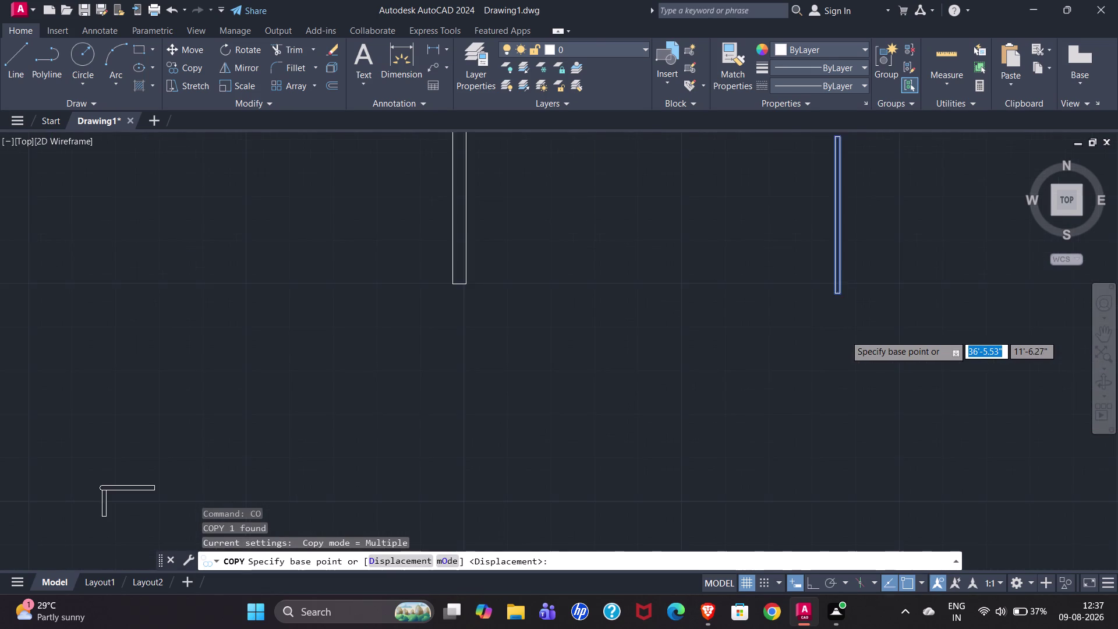
scroll(up, 3)
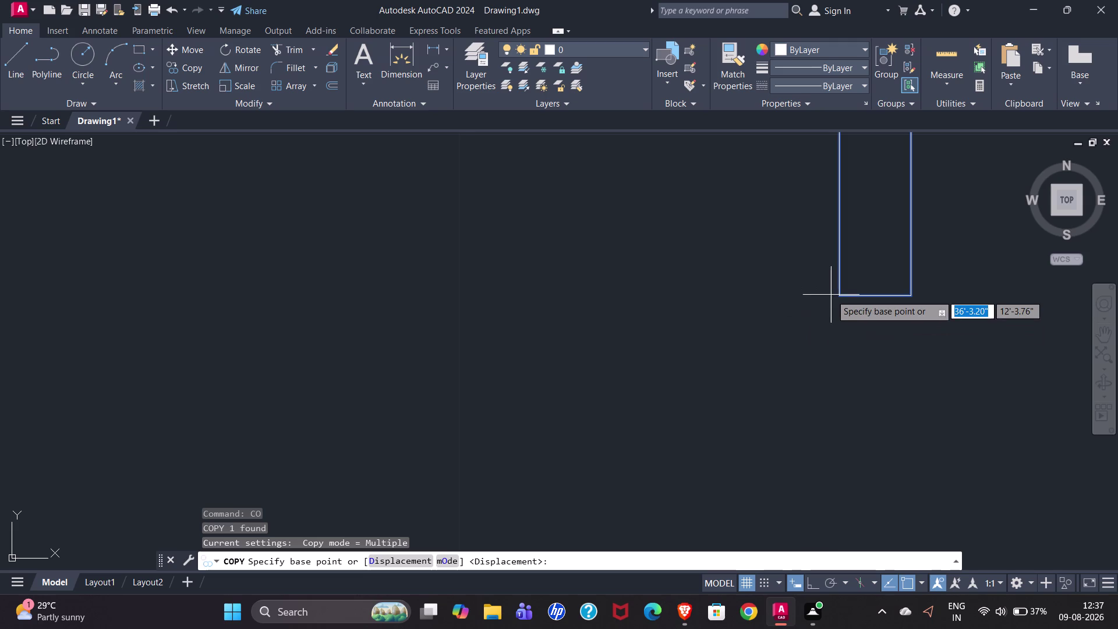
click(839, 295)
scroll(down, 3)
scroll(down, 3)
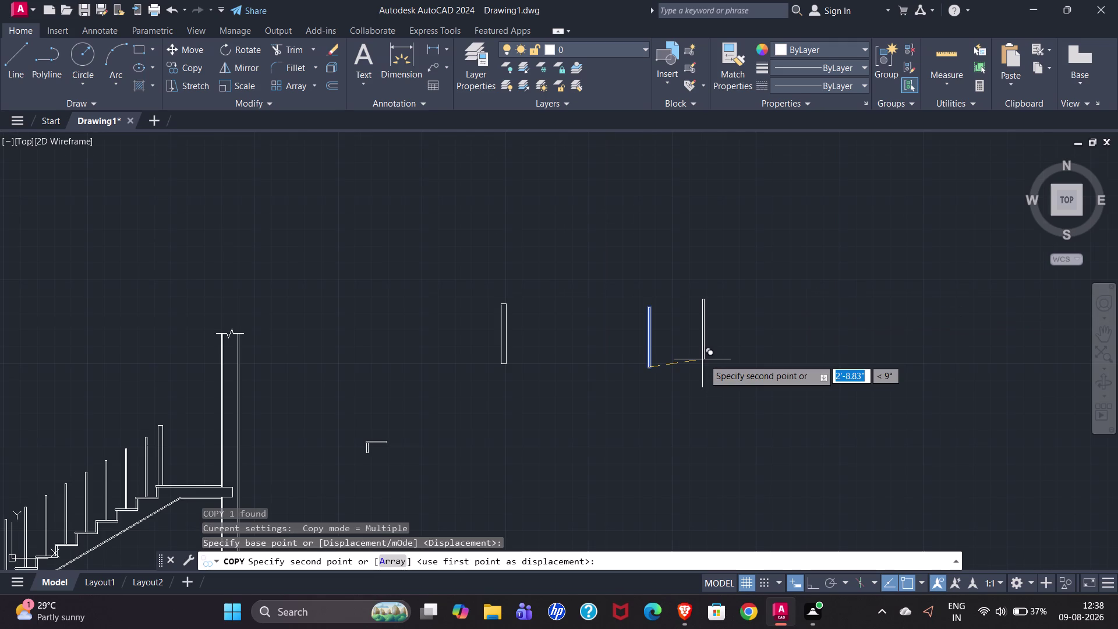
scroll(down, 3)
scroll(up, 3)
scroll(up, 3)
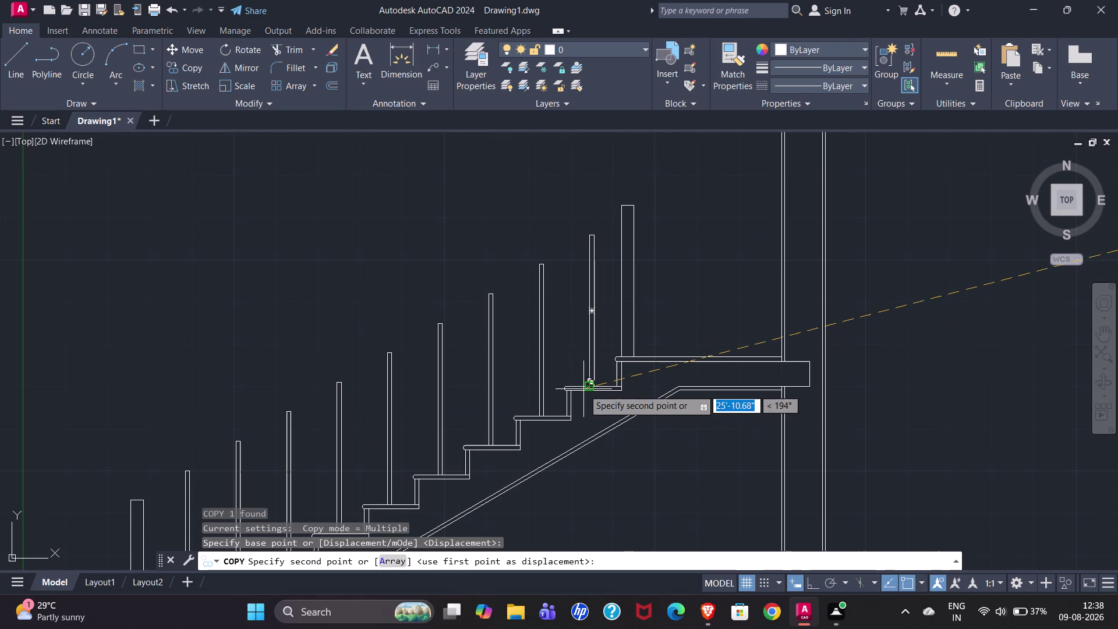
Place a baluster copy tracked 1' from the landing corner.
text(TK)
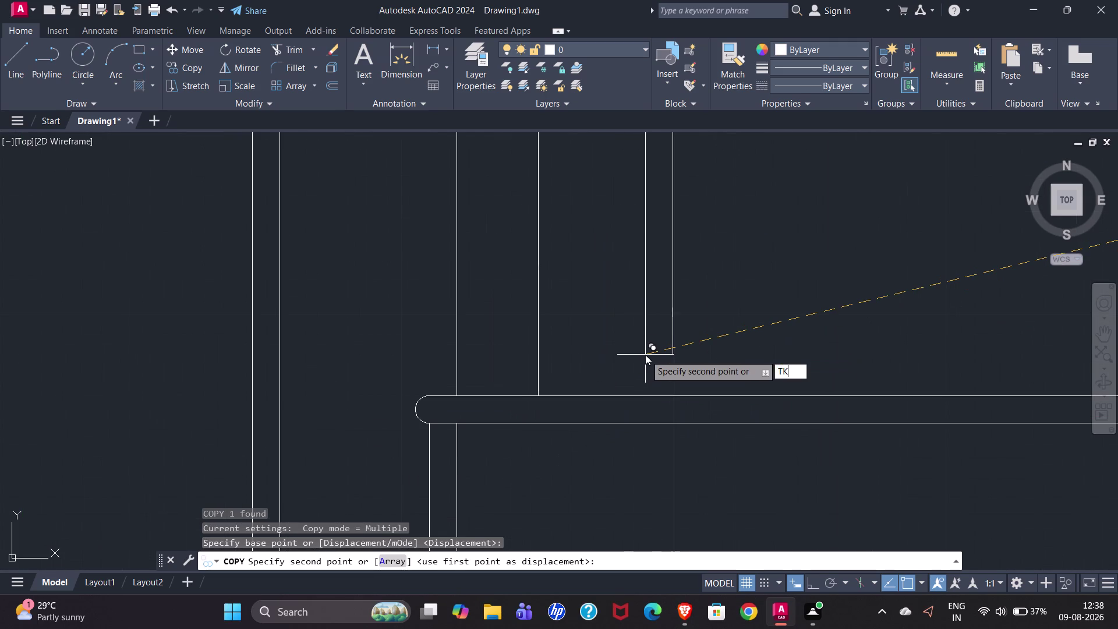
key(Return)
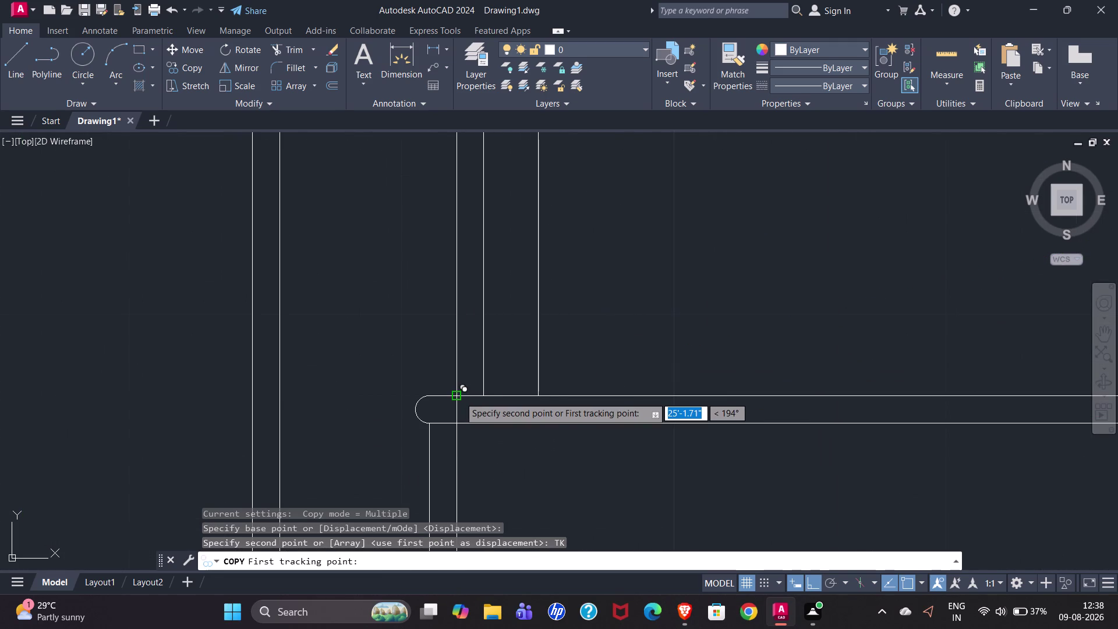
click(459, 396)
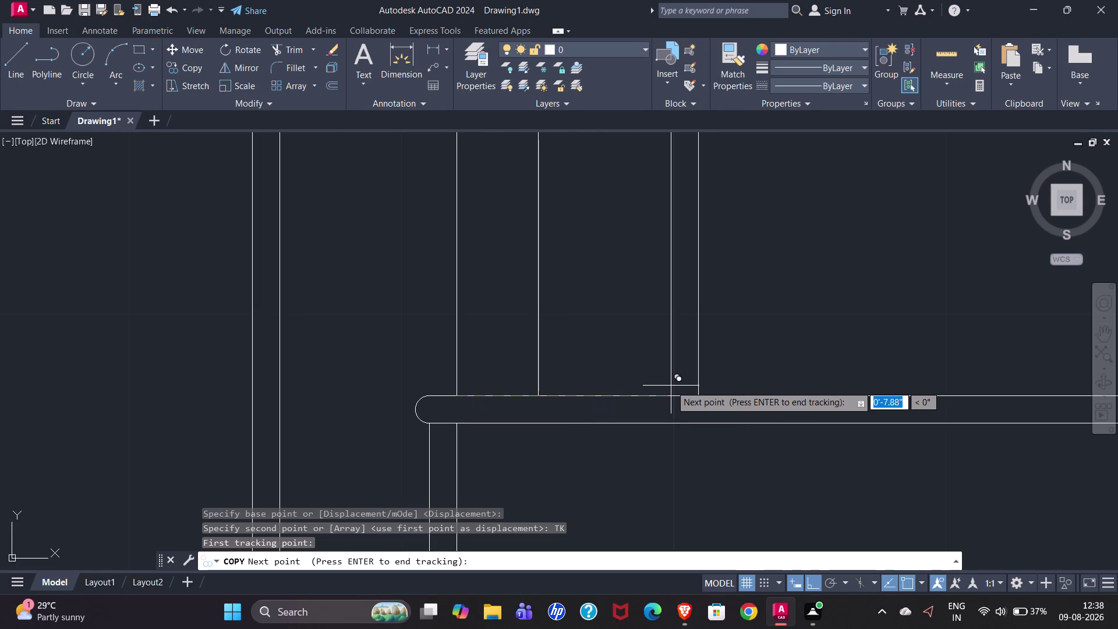
text(1')
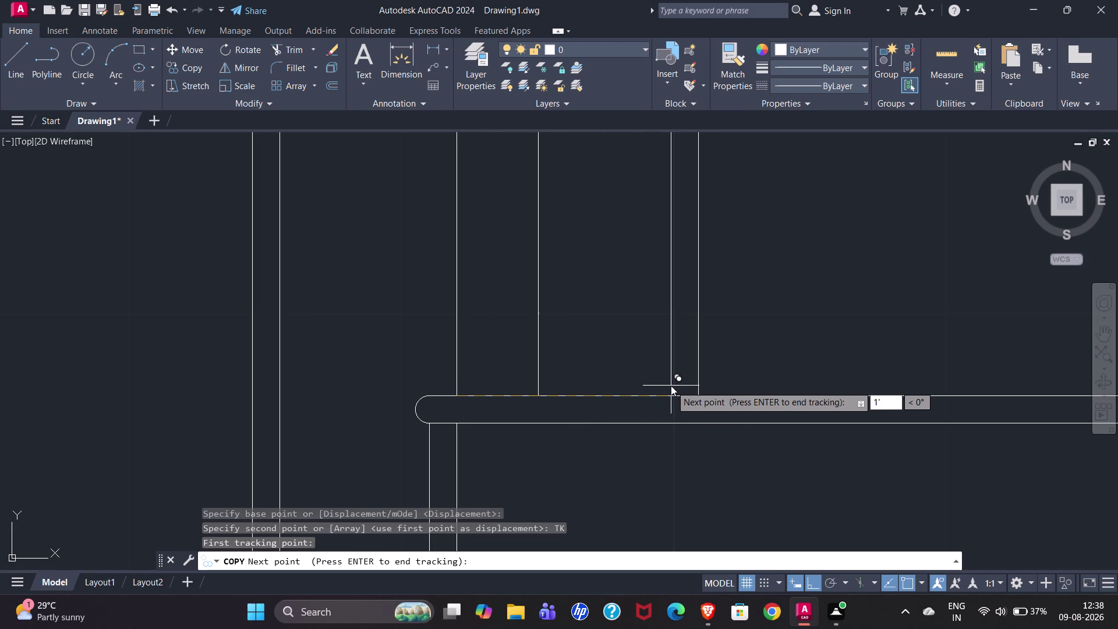
key(Return)
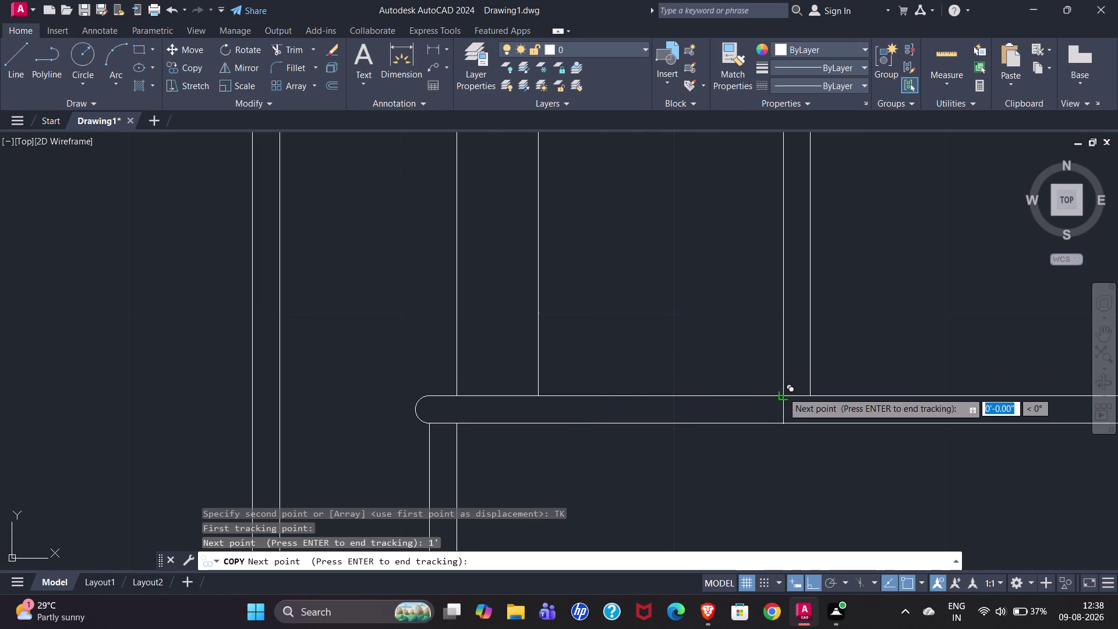
click(782, 392)
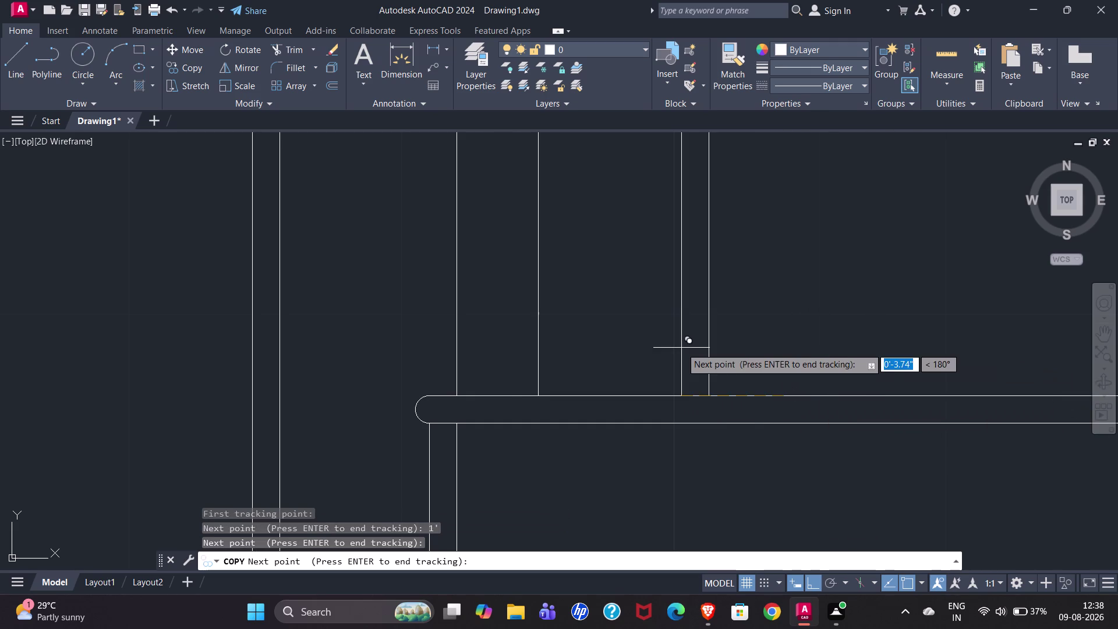
click(455, 396)
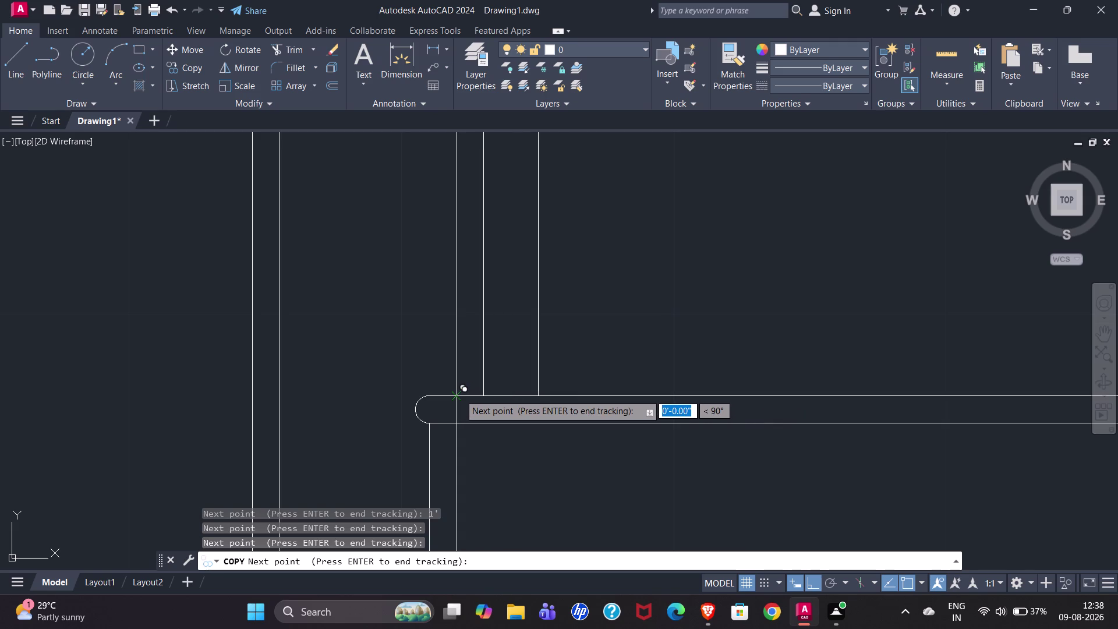
click(460, 395)
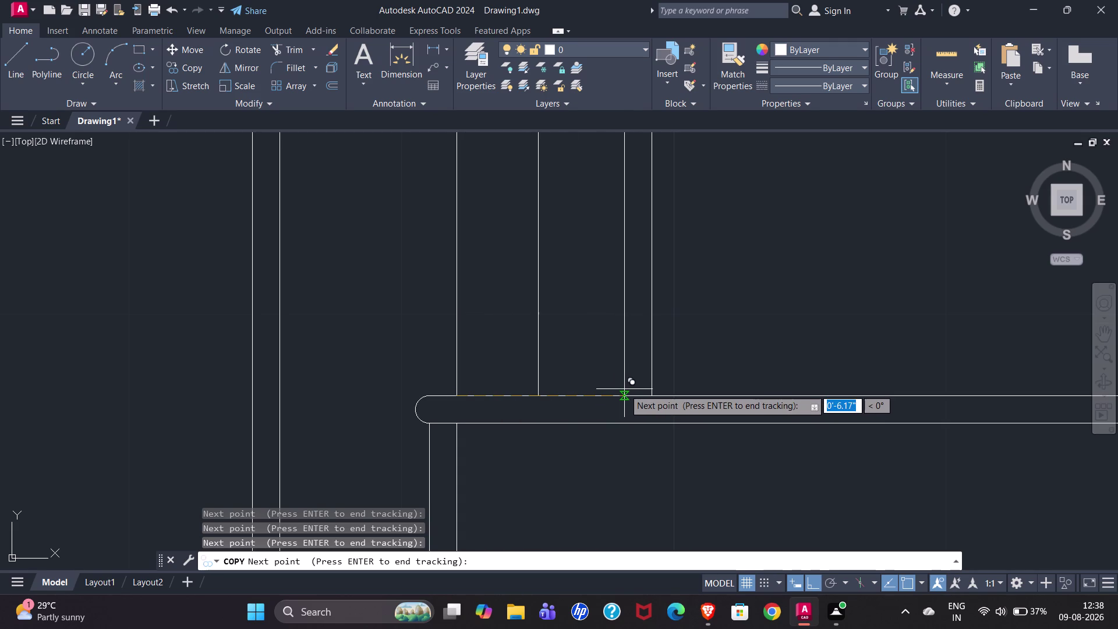
text(1)
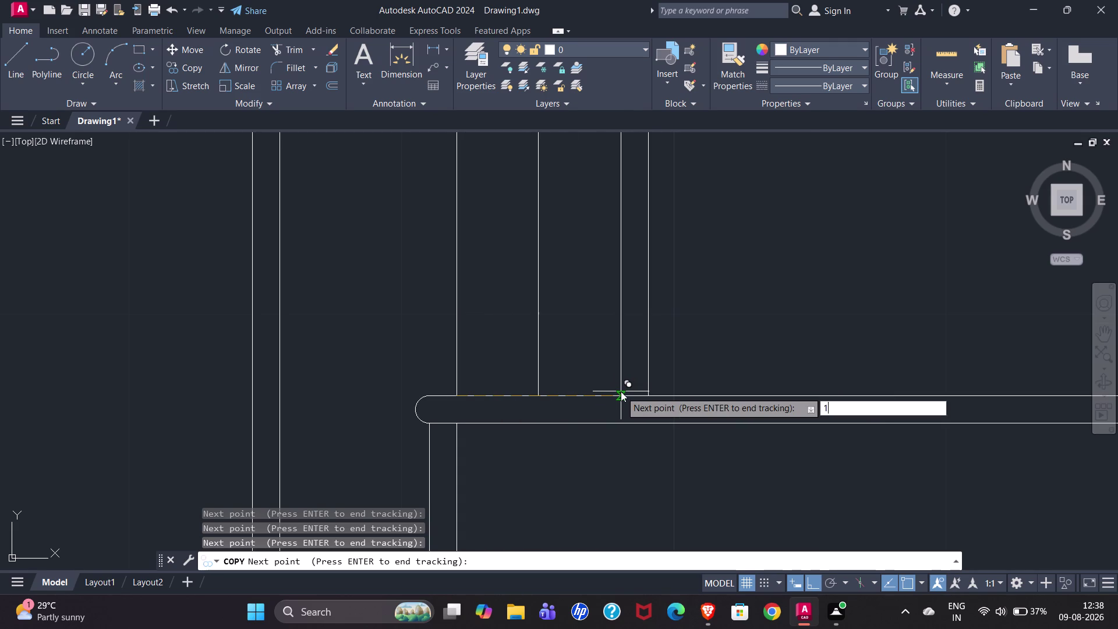
text(')
key(Return)
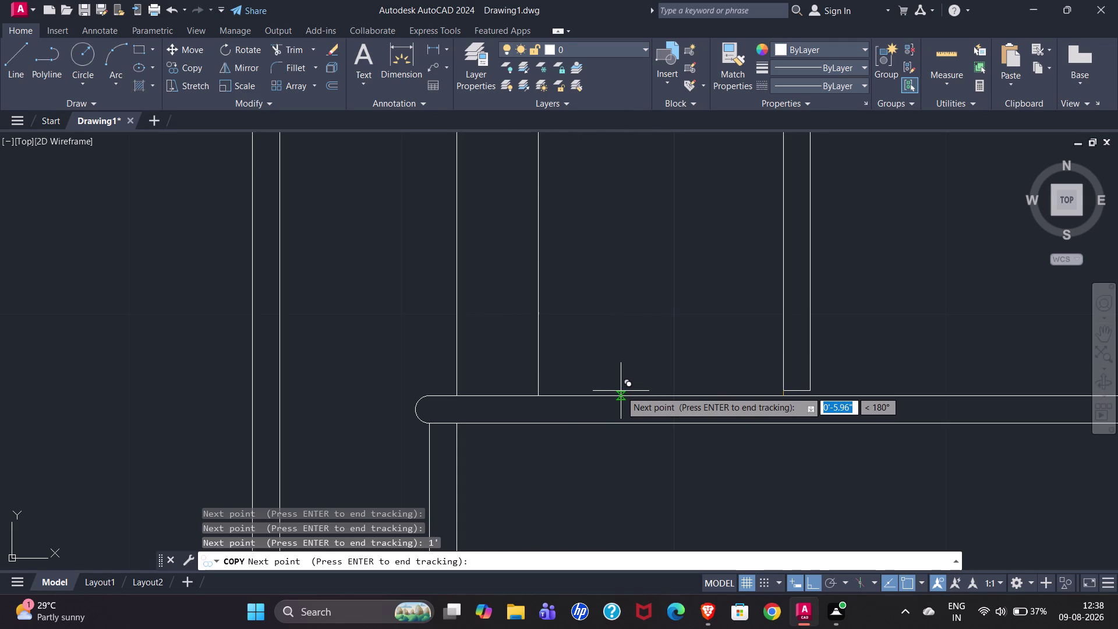
key(Return)
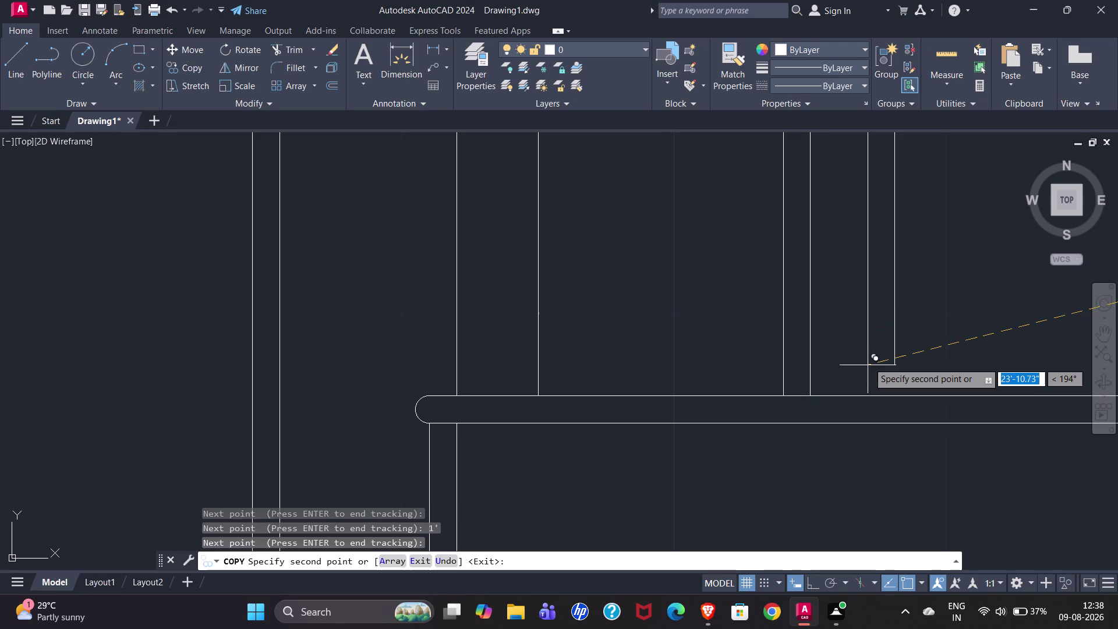
Place another baluster copy 1' further along the landing, then end COPY.
click(781, 397)
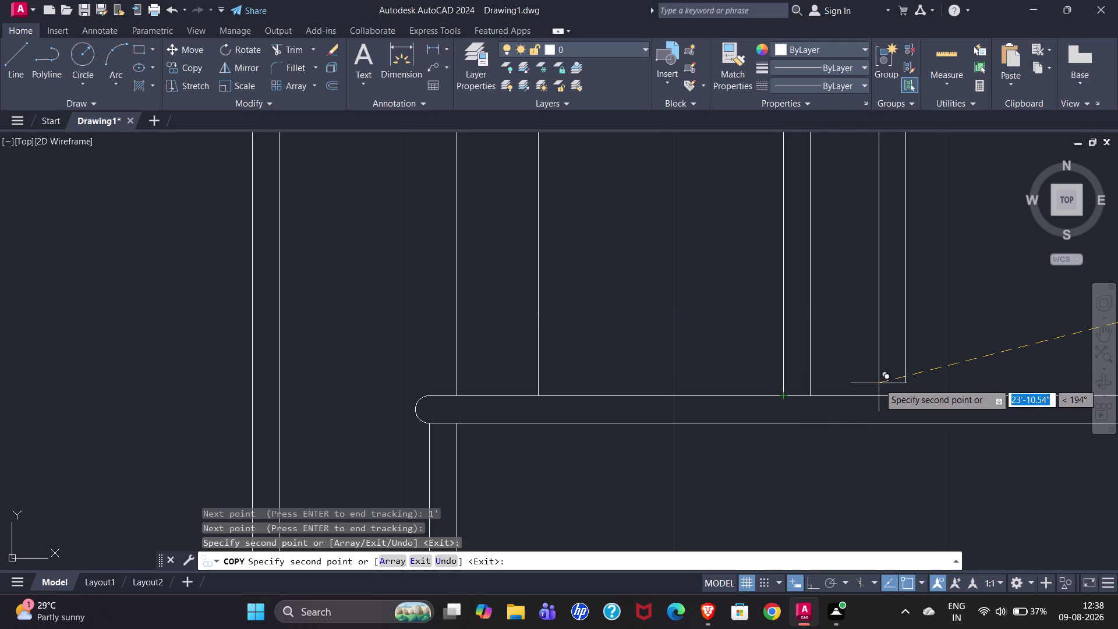
text(1')
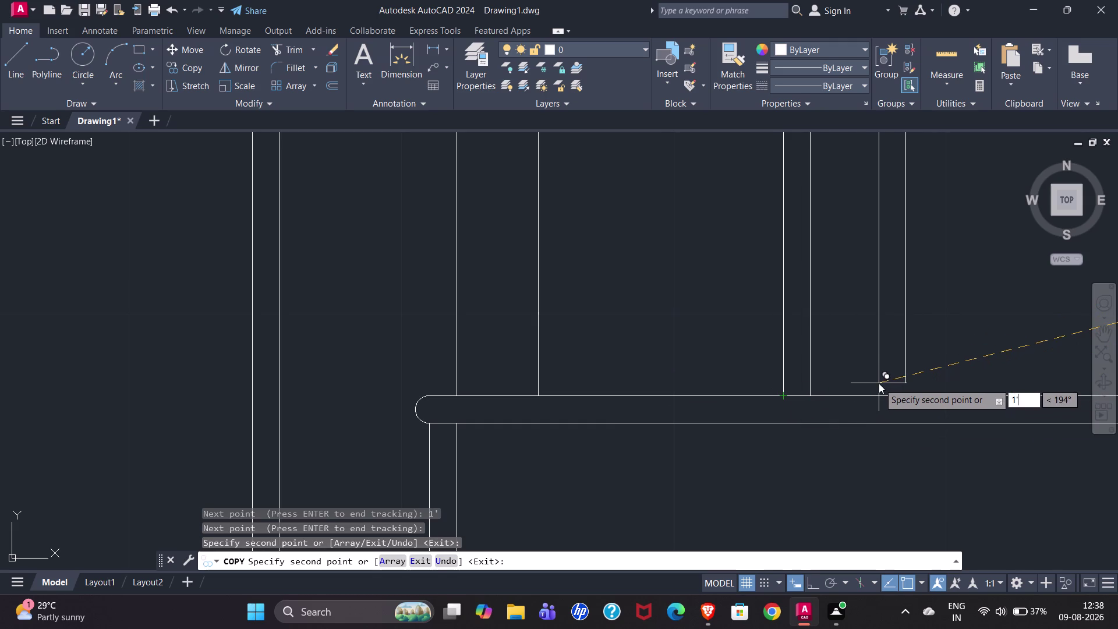
key(Return)
scroll(down, 3)
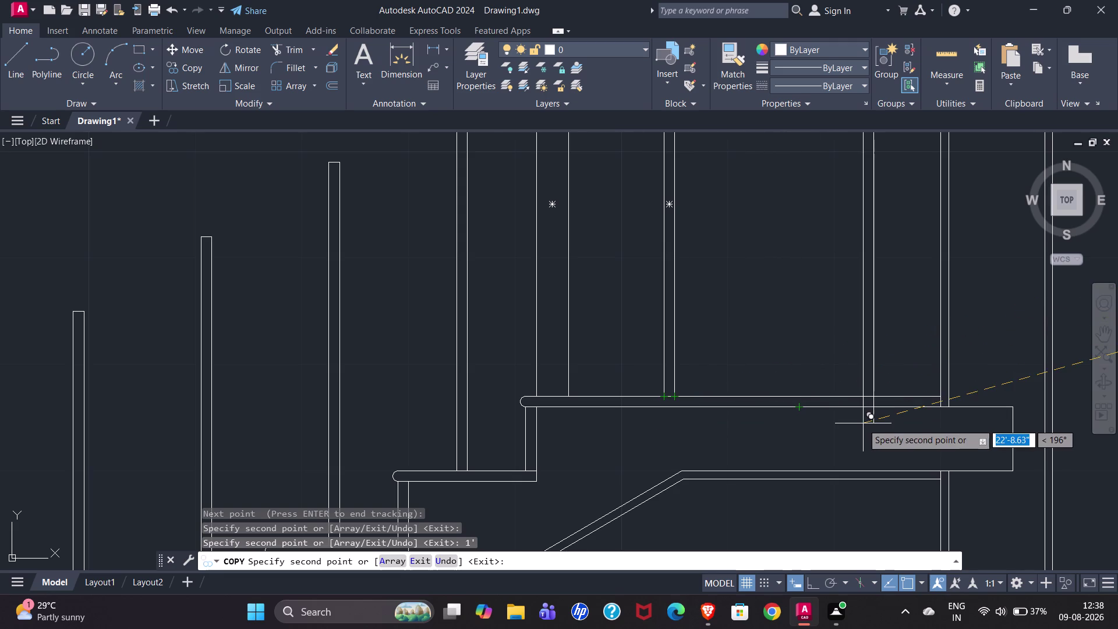
scroll(up, 3)
scroll(down, 3)
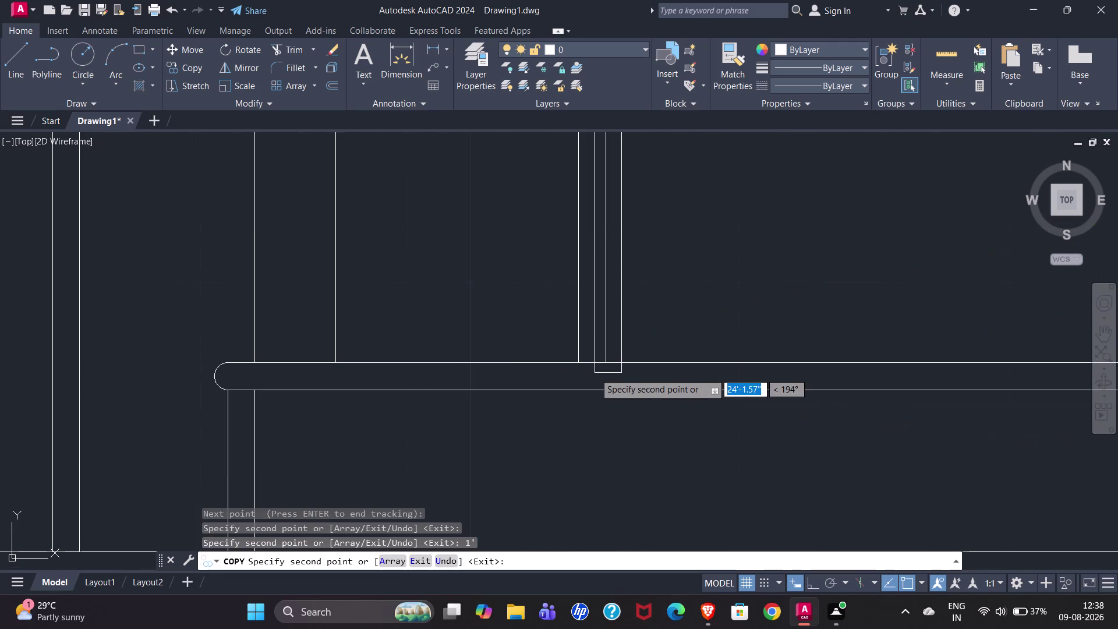
scroll(down, 3)
scroll(down, 3)
key(Escape)
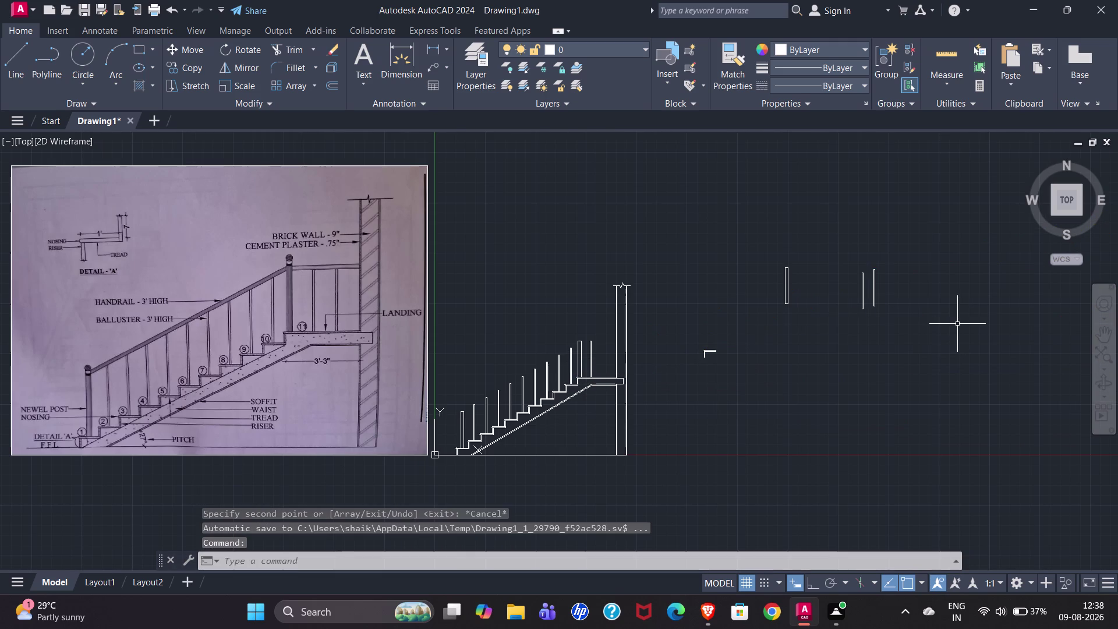
Select the pair of baluster lines and start COPY from their base point.
click(866, 257)
click(885, 320)
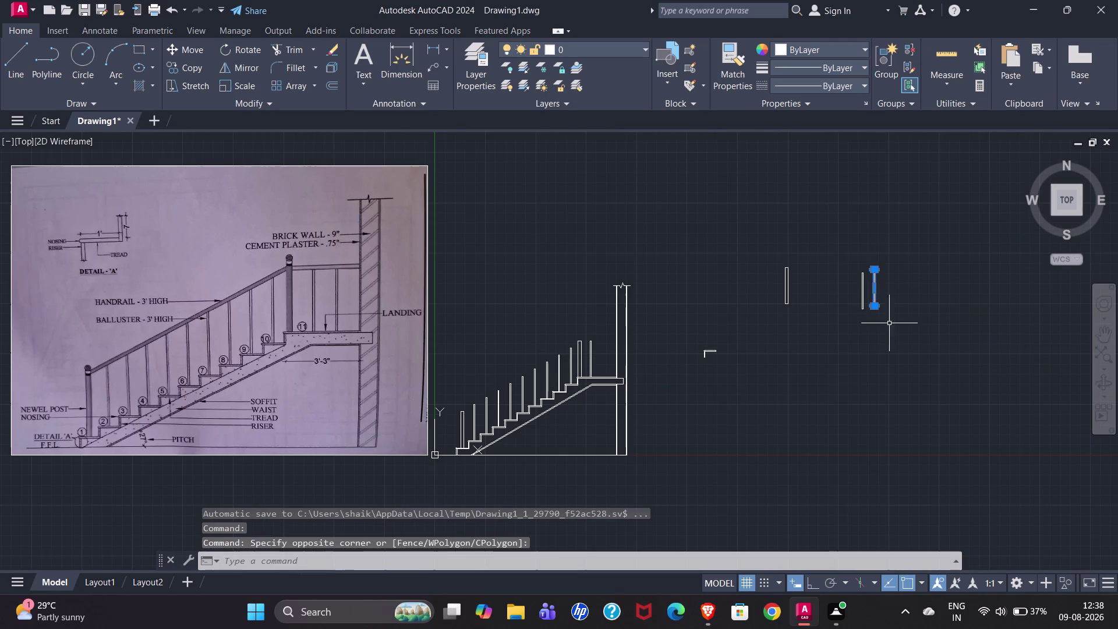
text(C)
text(O)
key(Return)
scroll(up, 3)
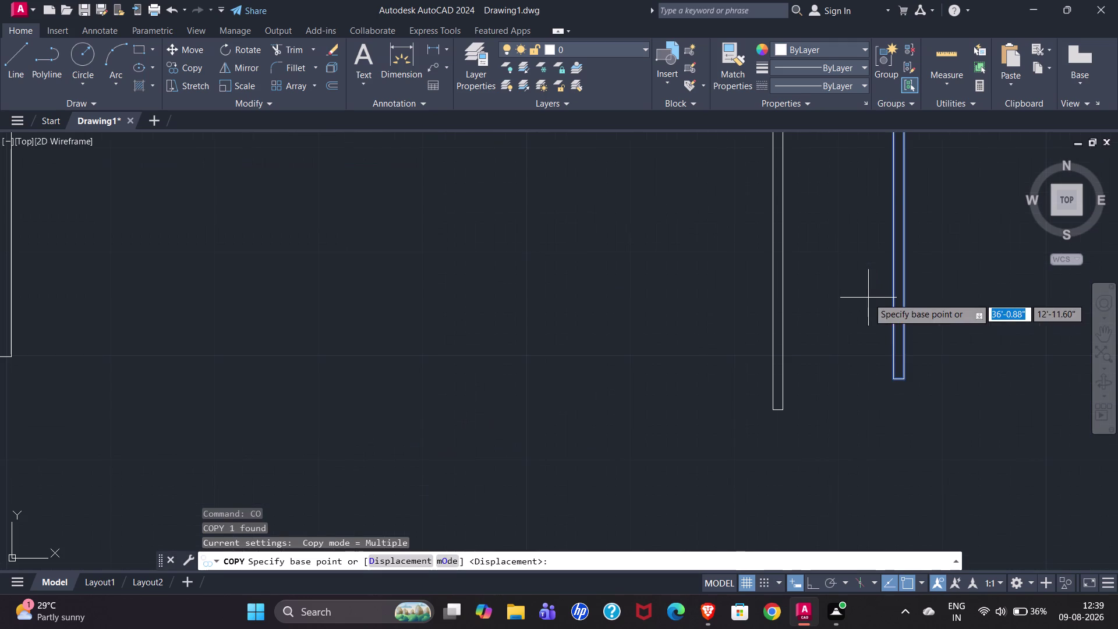
click(893, 379)
scroll(down, 3)
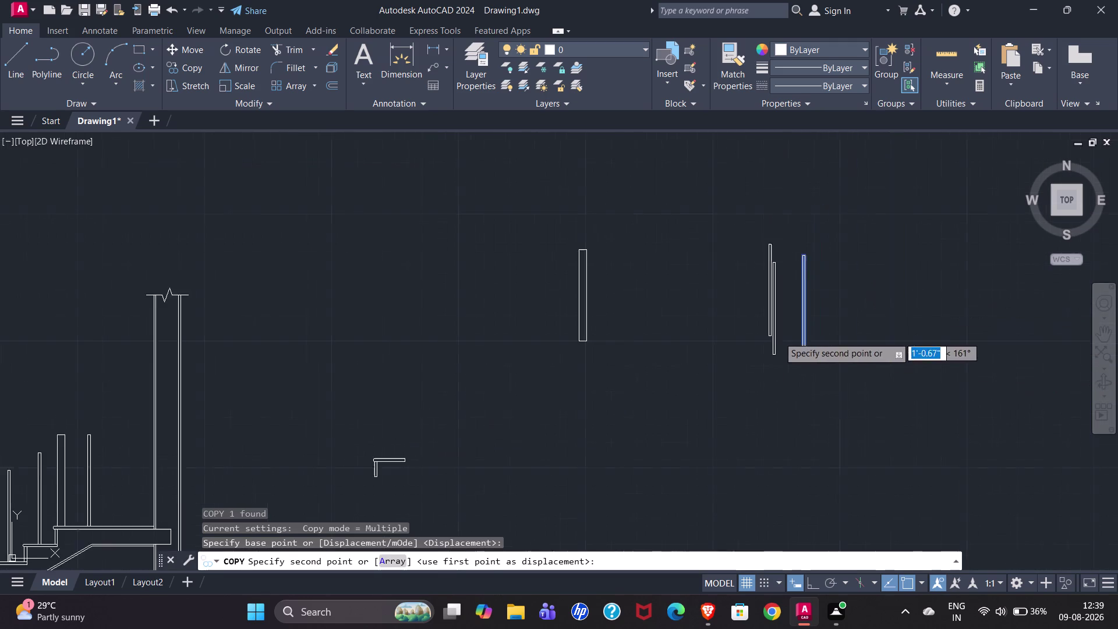
scroll(down, 3)
scroll(down, 3)
scroll(up, 3)
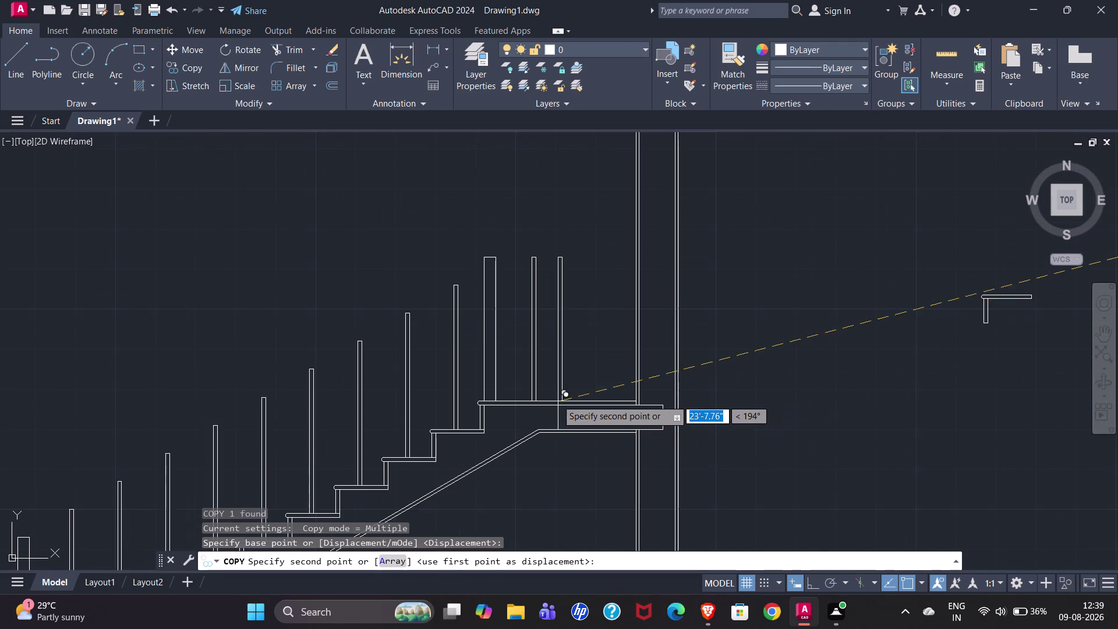
scroll(up, 3)
Track from the landing corner and place the copy 1' along the landing.
key(t)
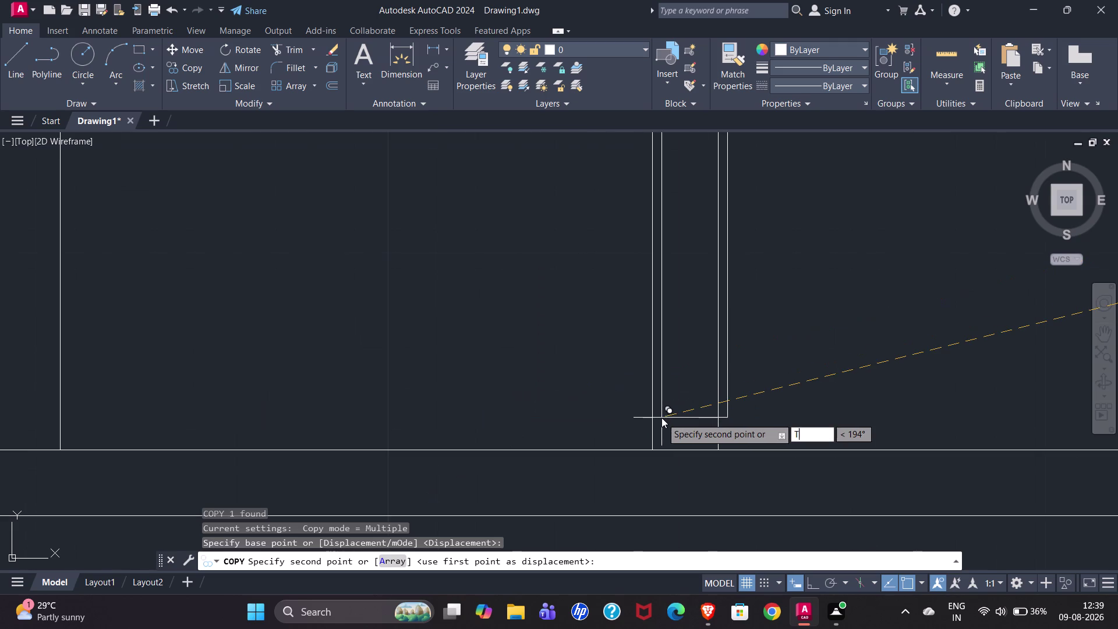
key(k)
key(Return)
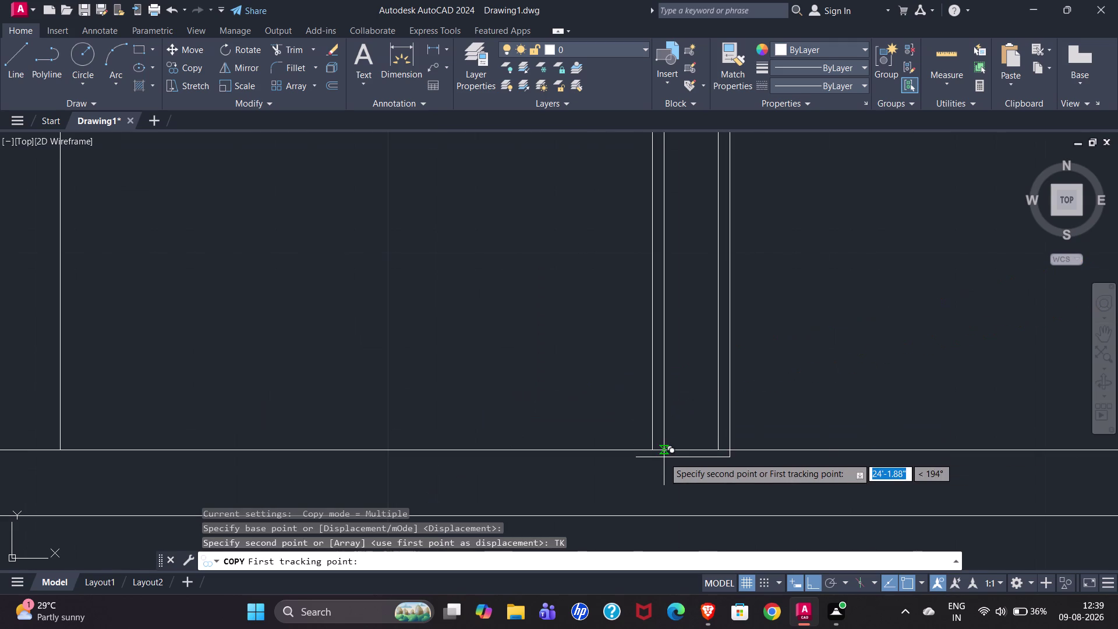
click(653, 454)
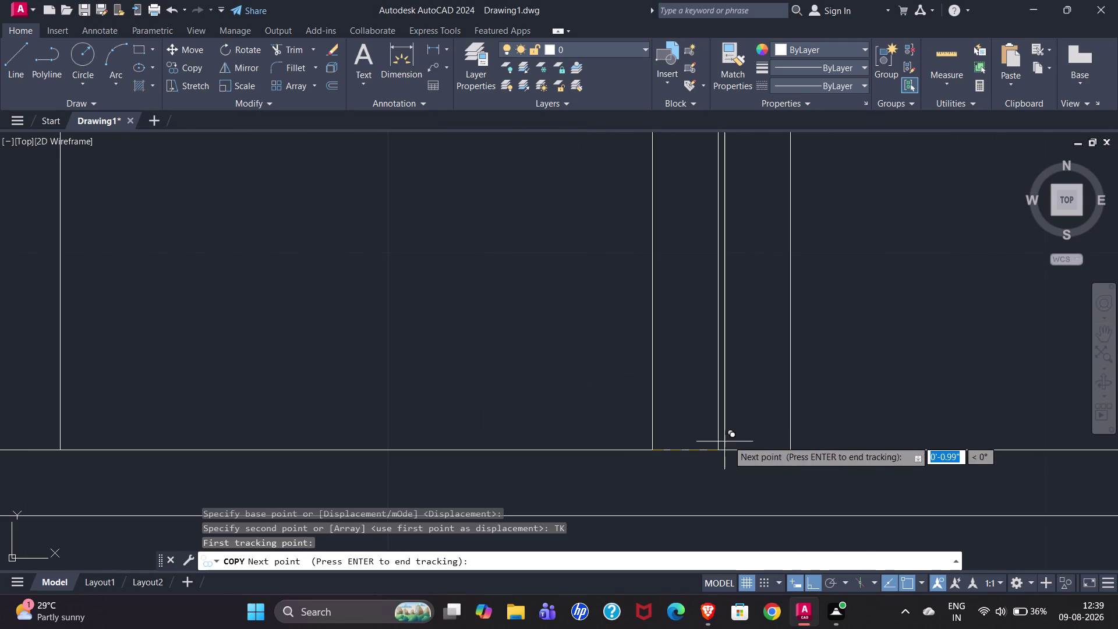
key(1)
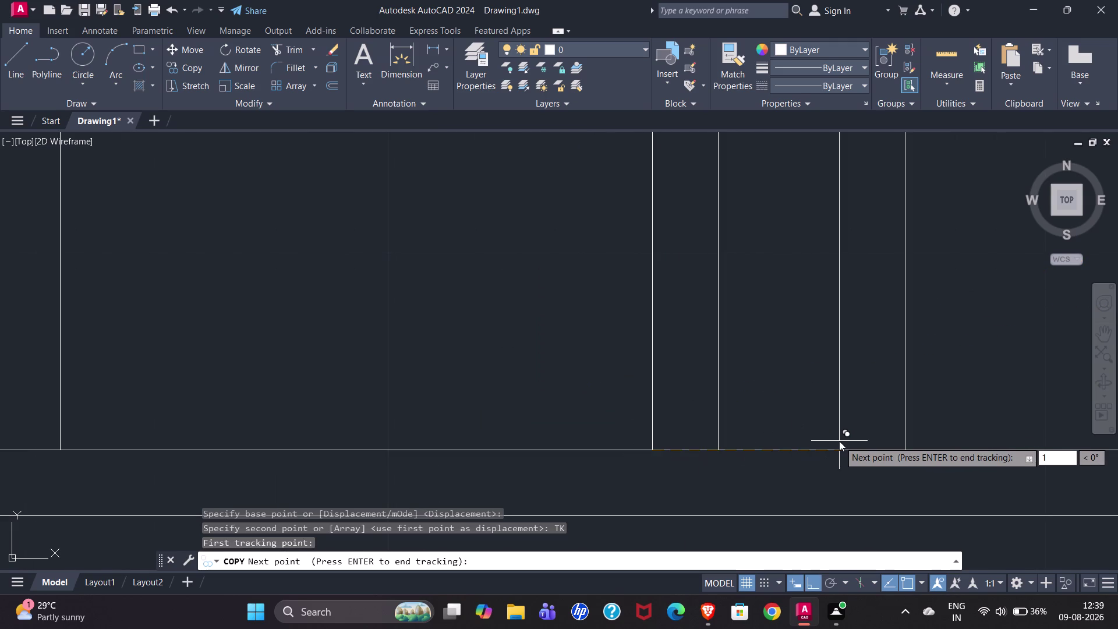
key(apostrophe)
key(Return)
scroll(down, 3)
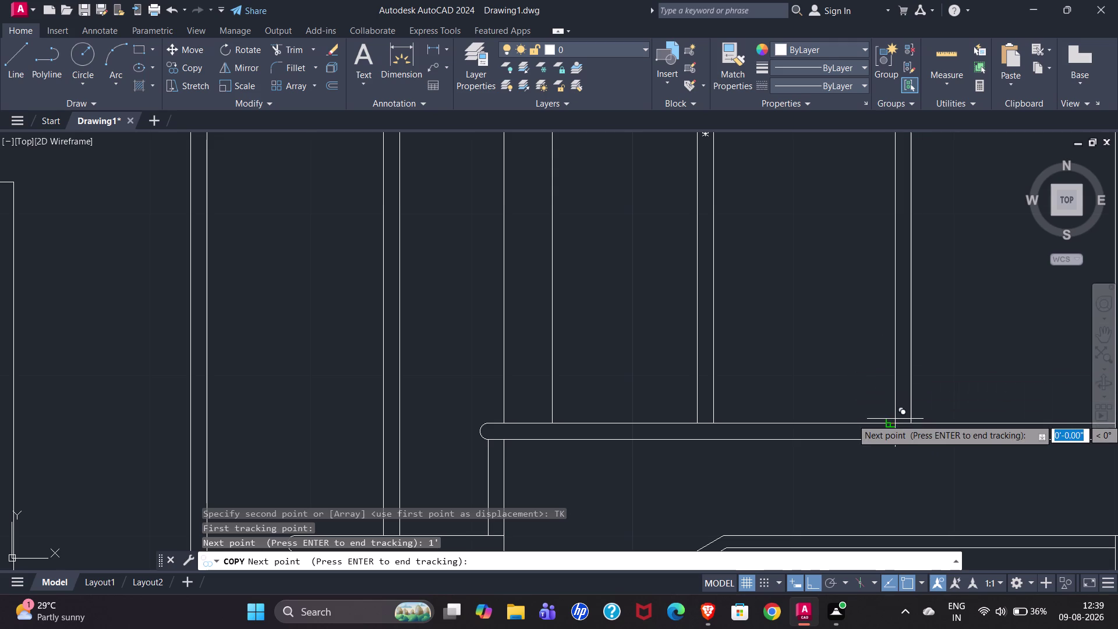
key(Return)
scroll(down, 3)
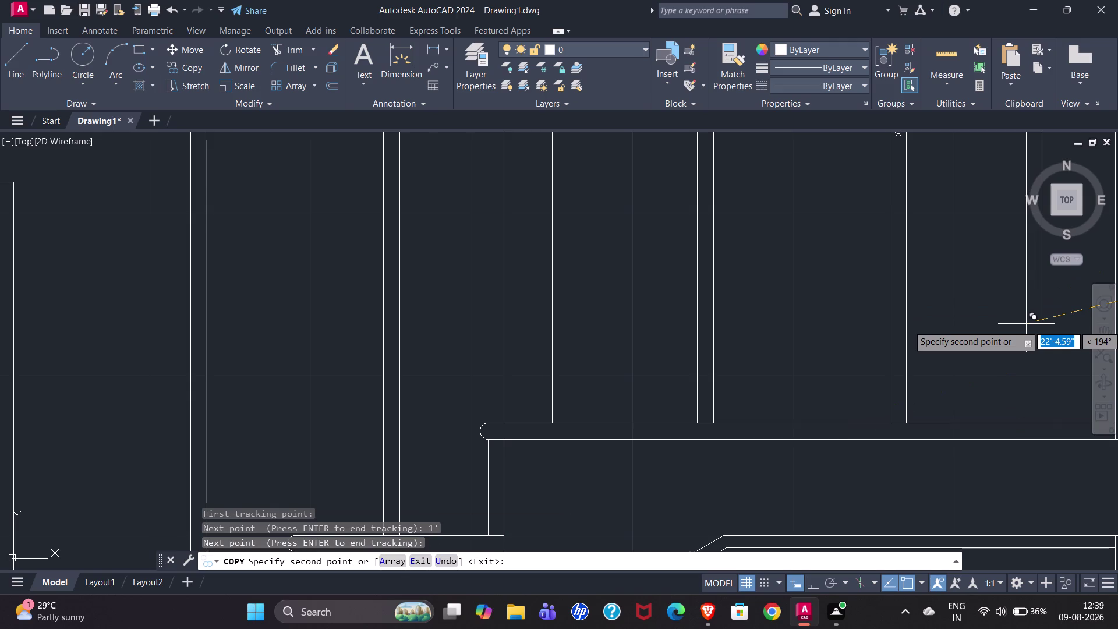